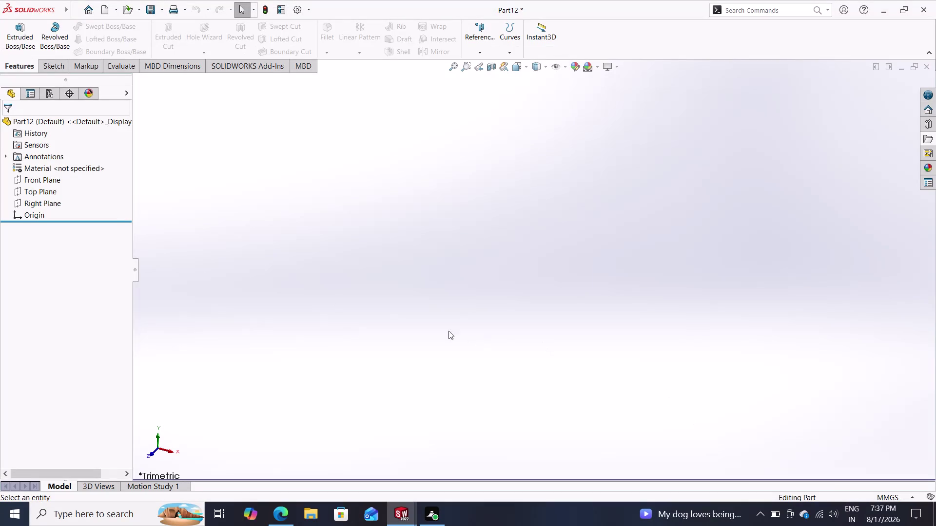
Start a sketch on the Top Plane and draw a circle centred on the origin.
click(41, 188)
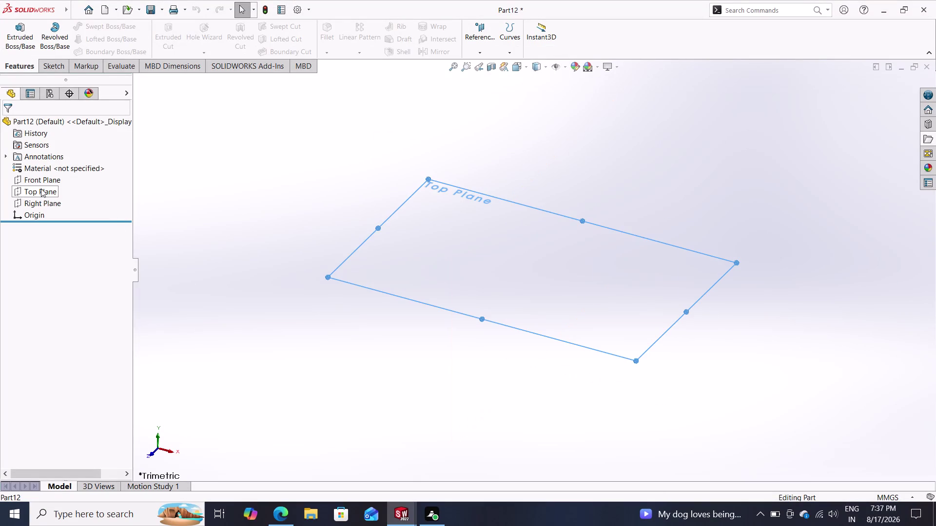
click(51, 177)
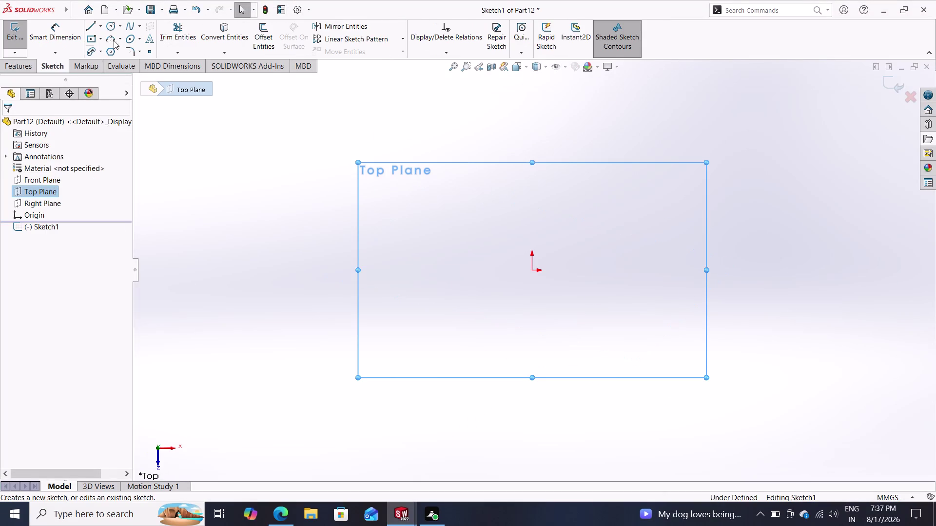
click(113, 27)
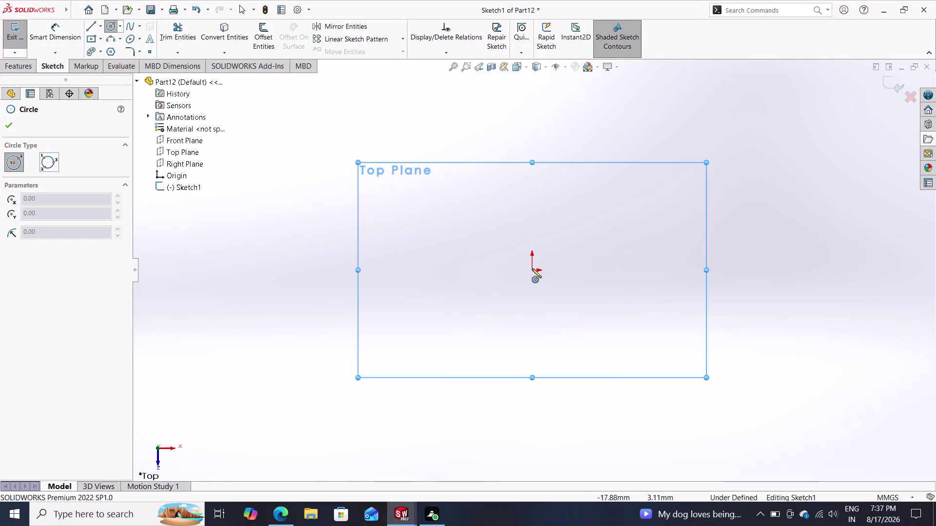
click(533, 269)
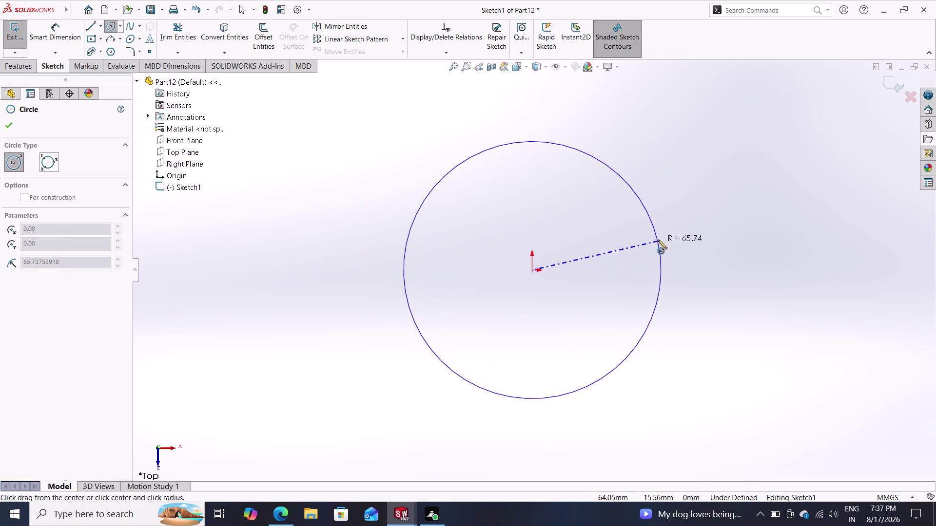
click(657, 240)
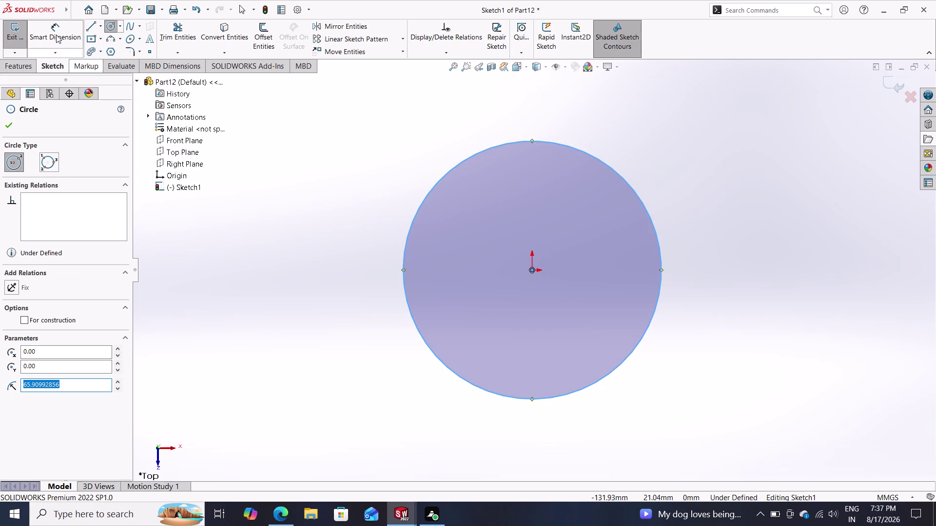
Dimension the circle to a 25 mm diameter and exit the sketch.
click(51, 28)
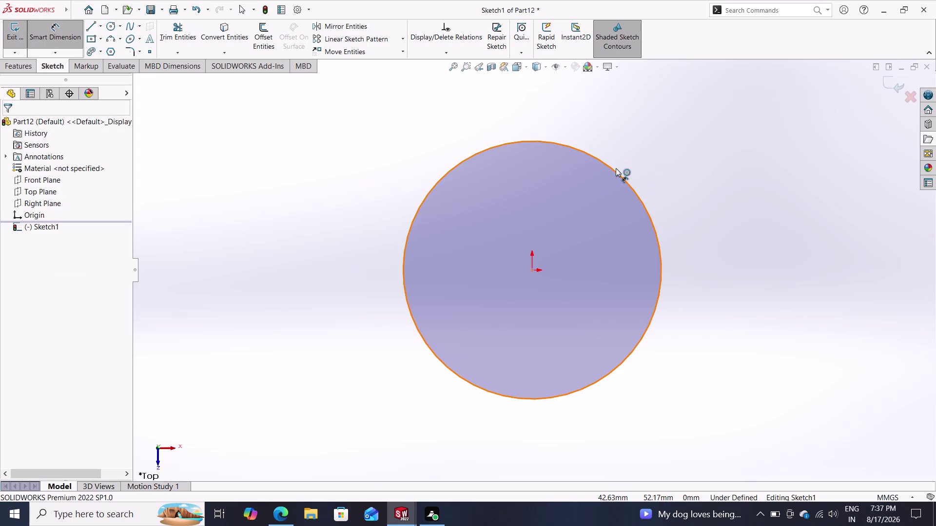
click(615, 171)
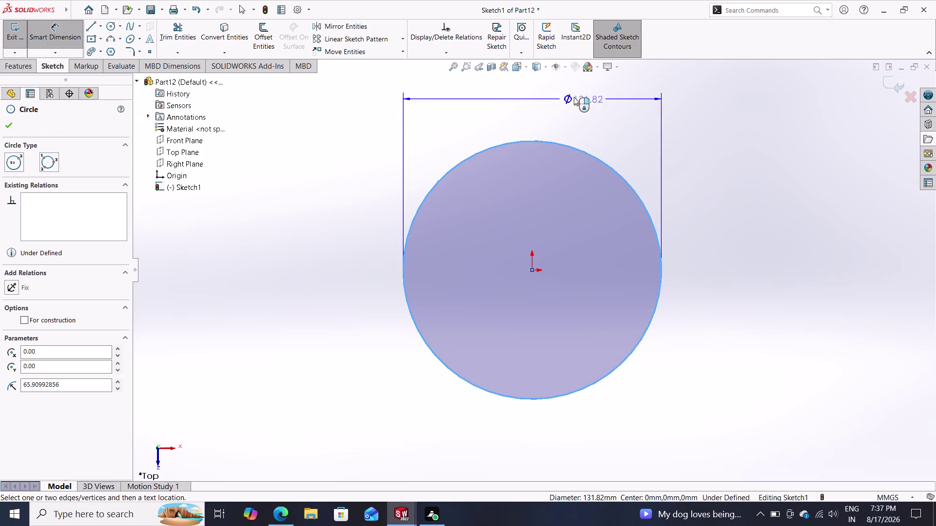
click(540, 96)
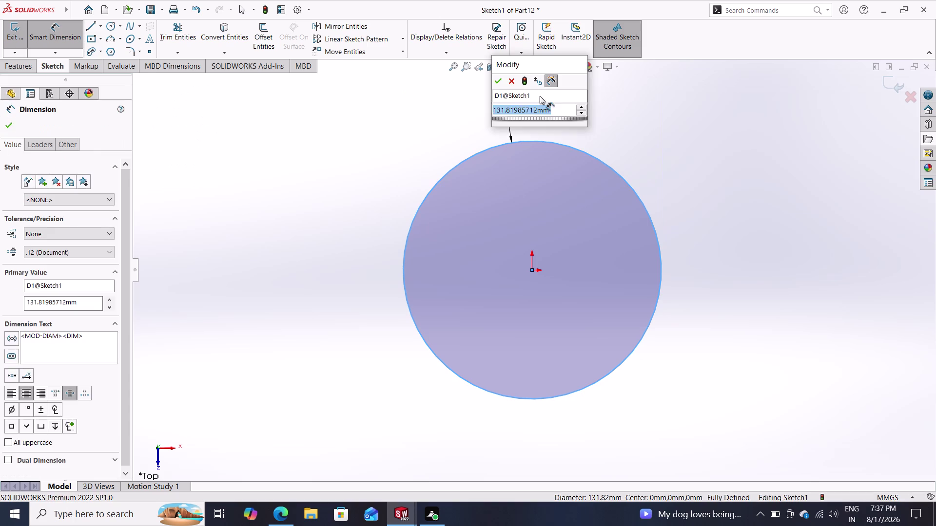
text(25)
key(Return)
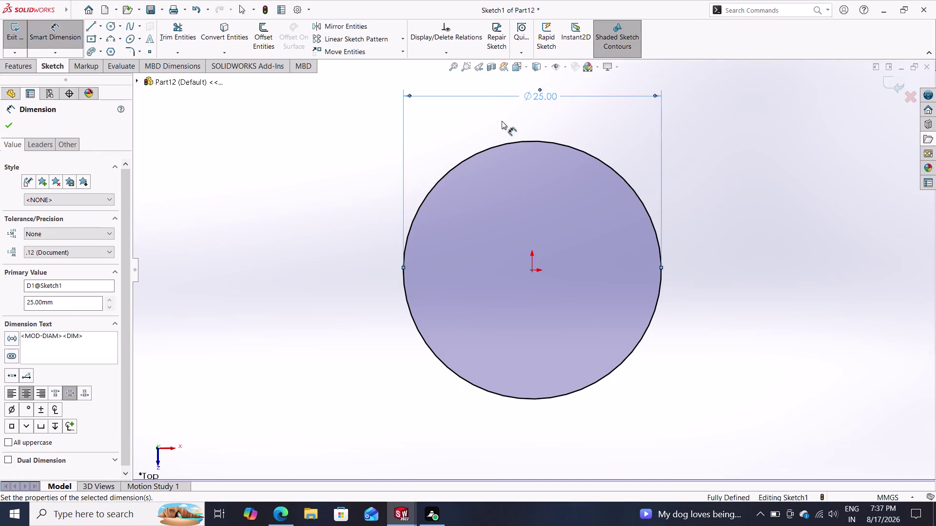
click(3, 127)
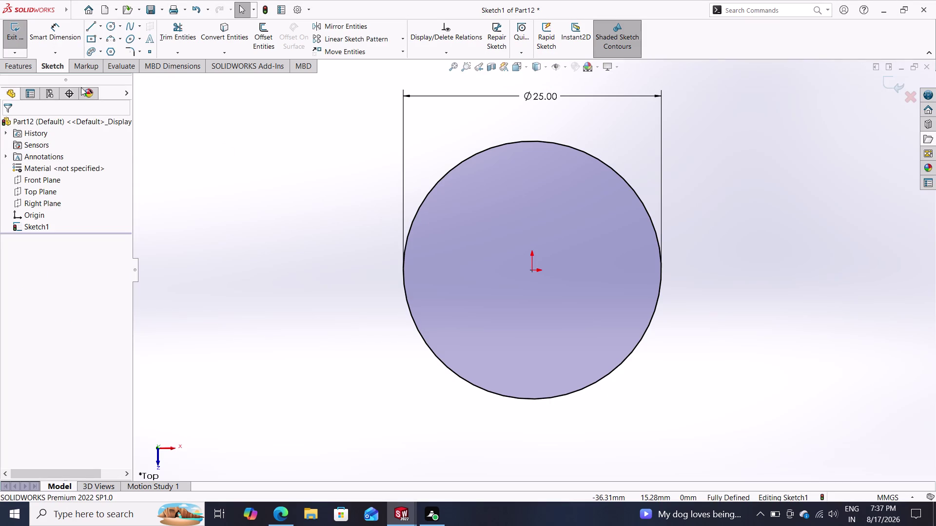
click(15, 63)
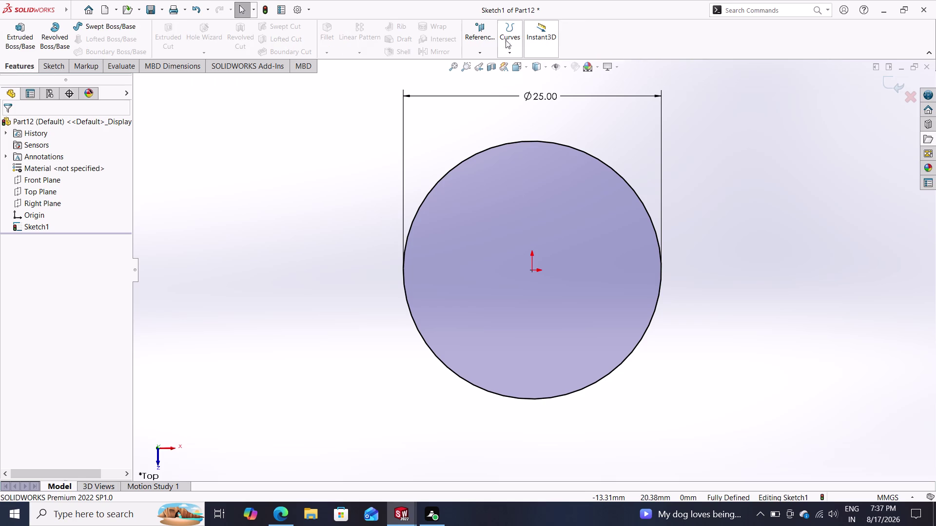
Find Reference Geometry and start a new reference plane.
click(484, 54)
click(481, 54)
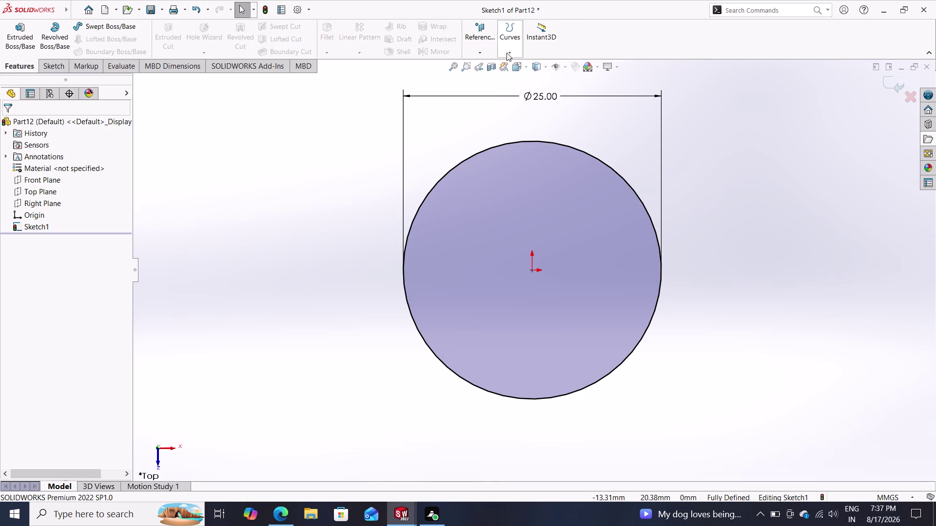
click(505, 53)
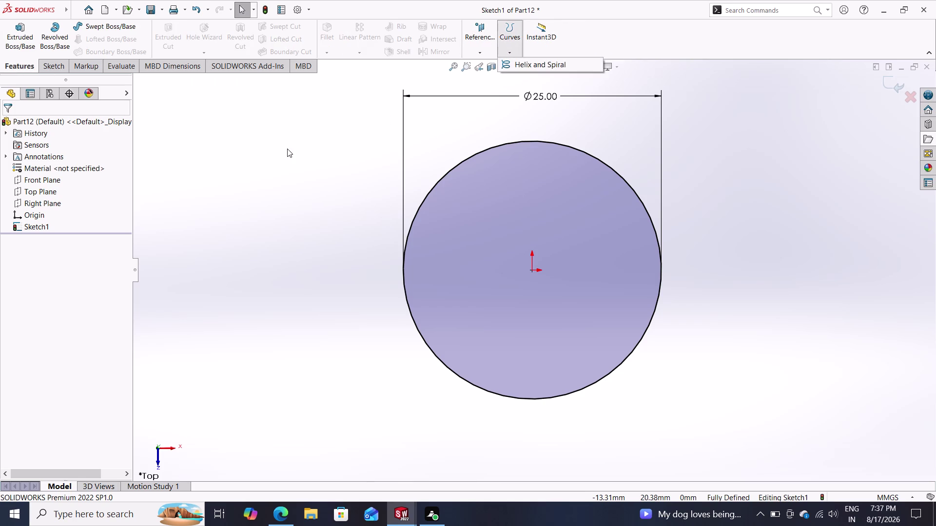
click(481, 49)
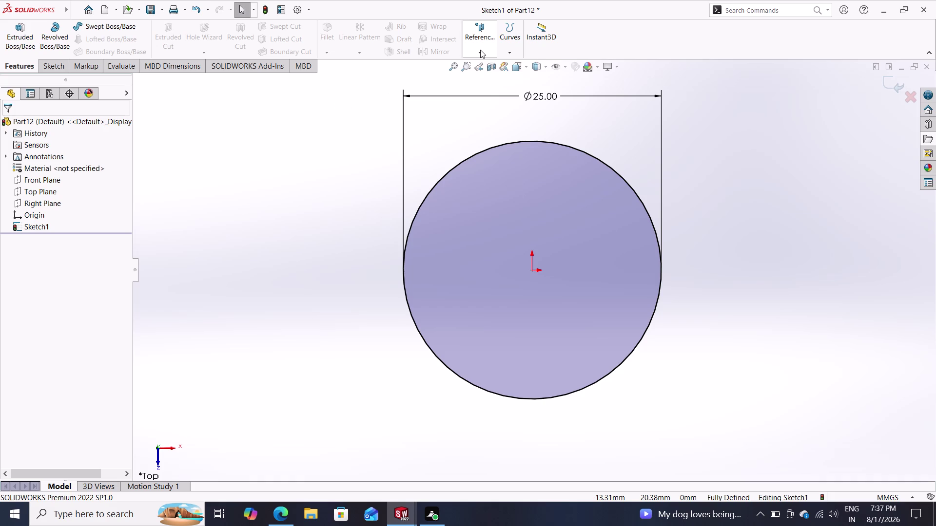
click(480, 50)
click(480, 50)
click(883, 86)
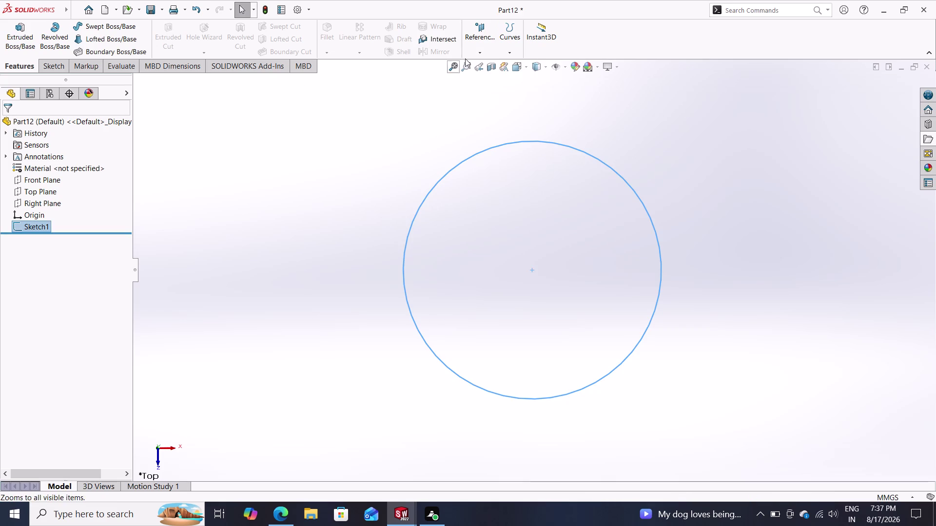
click(476, 55)
click(478, 63)
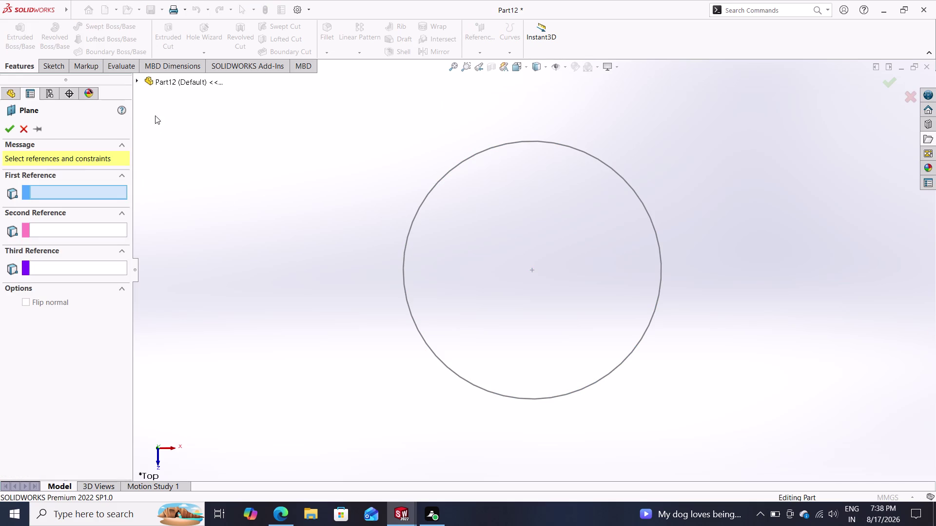
Base Plane1 on the Top Plane with a 25 mm offset and accept it.
click(135, 82)
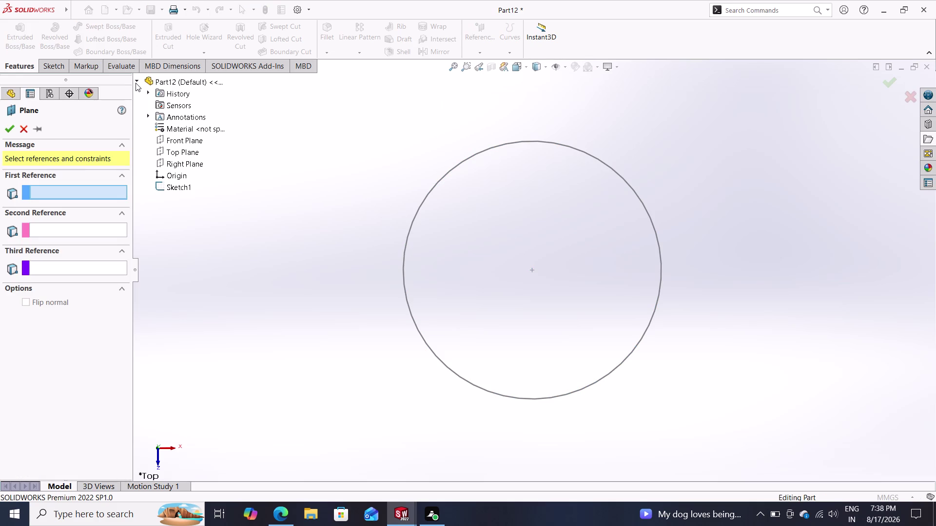
click(174, 156)
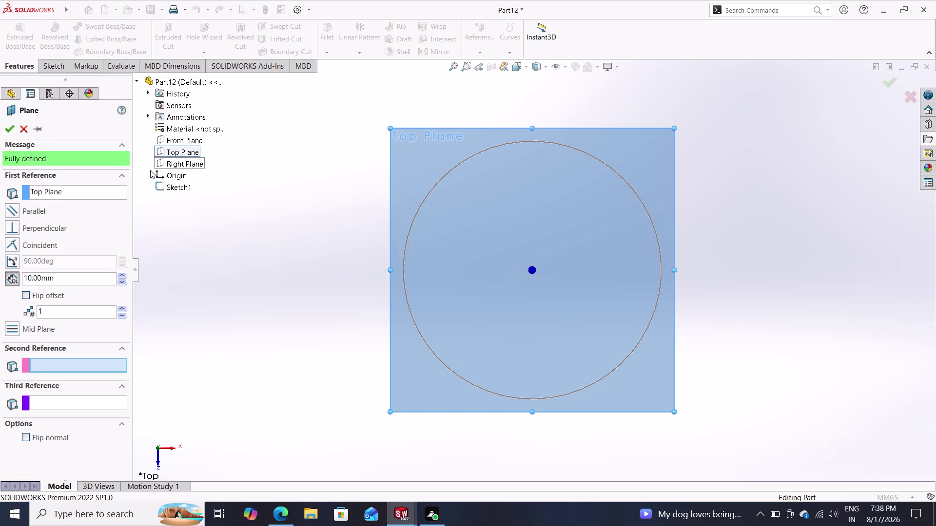
drag(70, 276, 7, 276)
text(25)
key(Return)
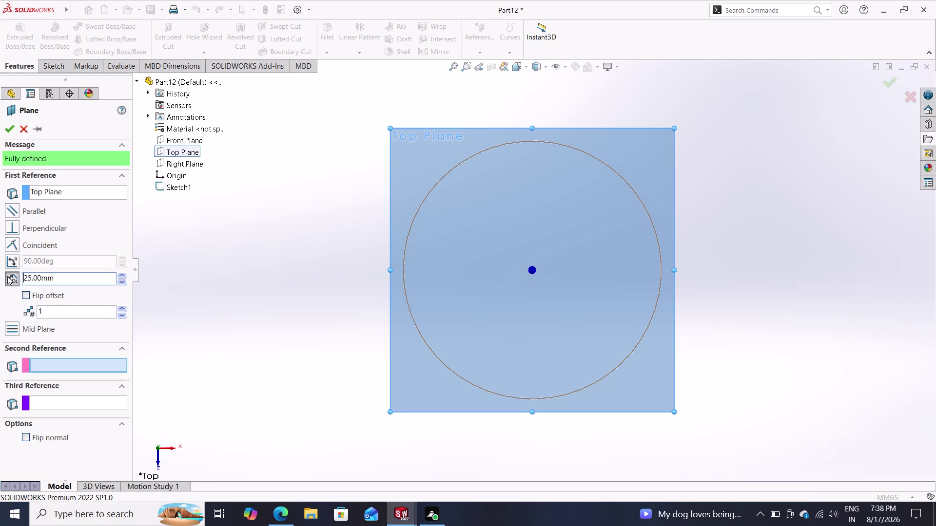
click(10, 131)
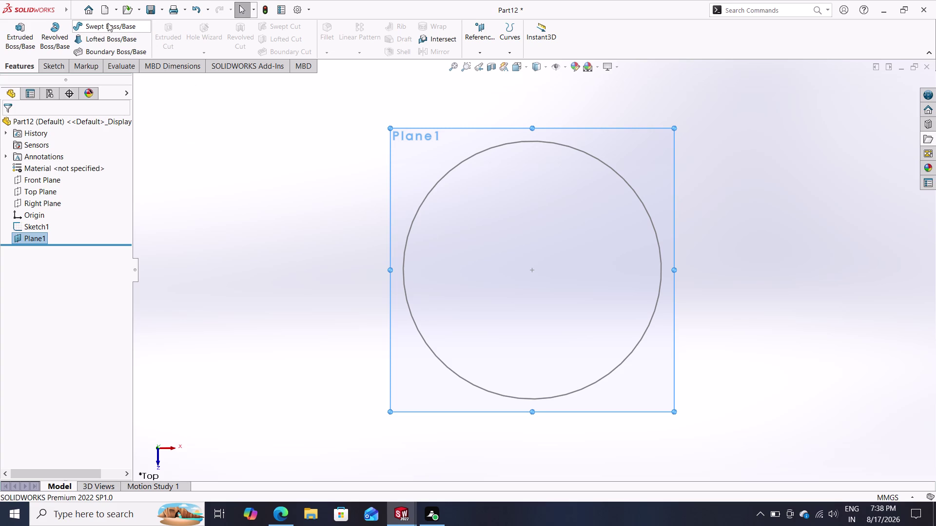
click(44, 61)
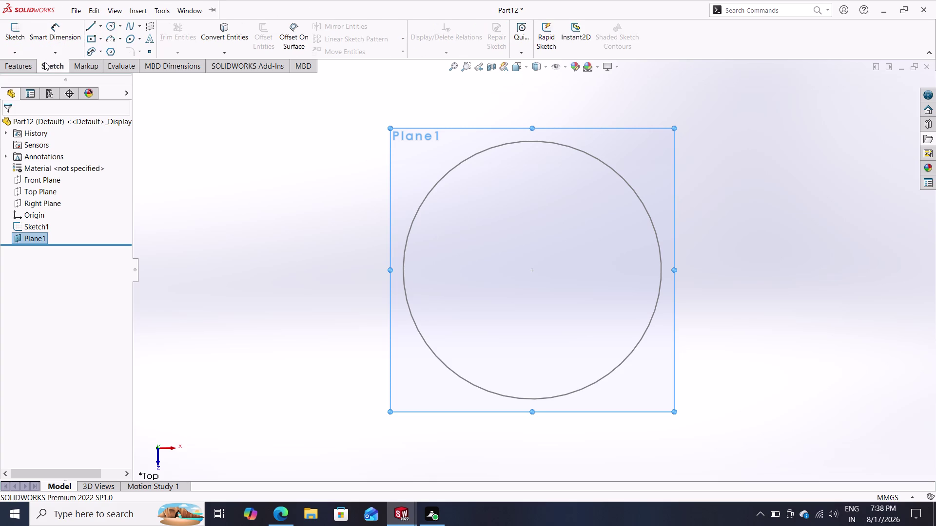
Sketch a 21 mm diameter circle centred on the origin on Plane1.
click(106, 26)
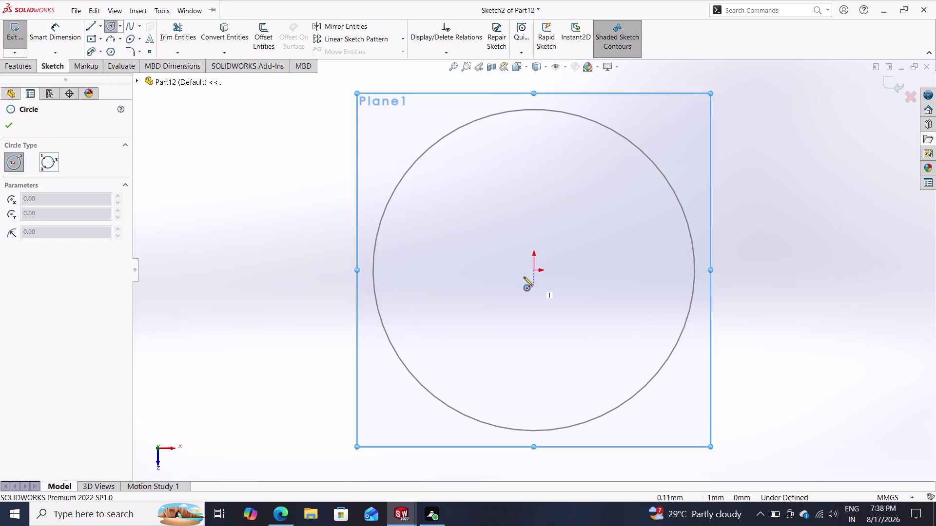
click(535, 271)
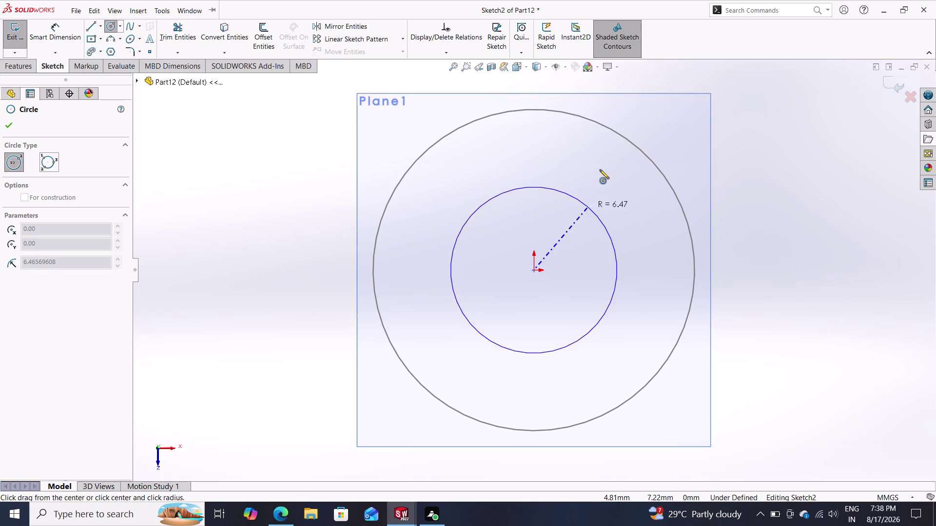
click(599, 153)
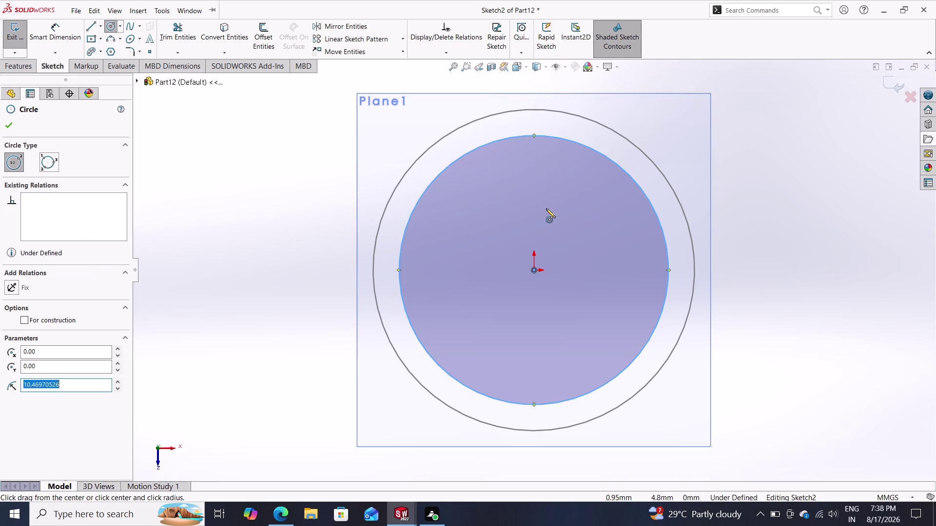
click(60, 23)
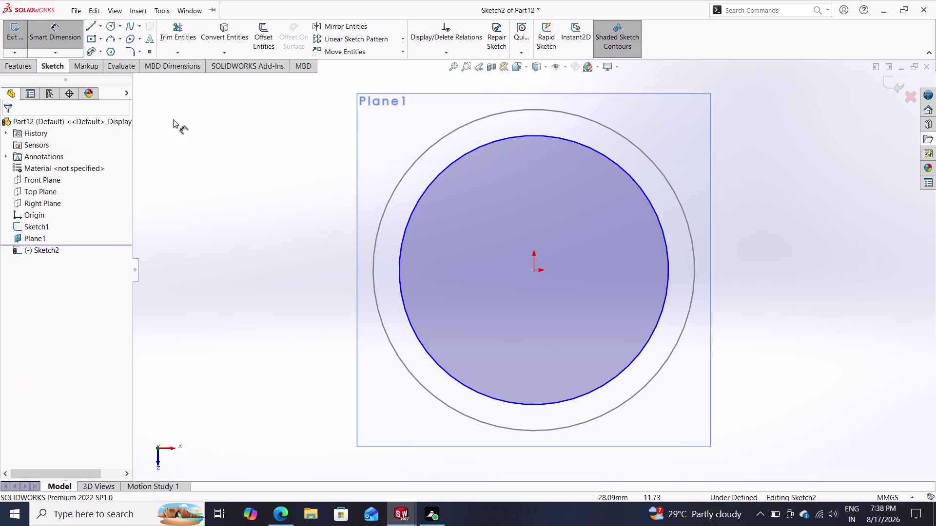
click(637, 181)
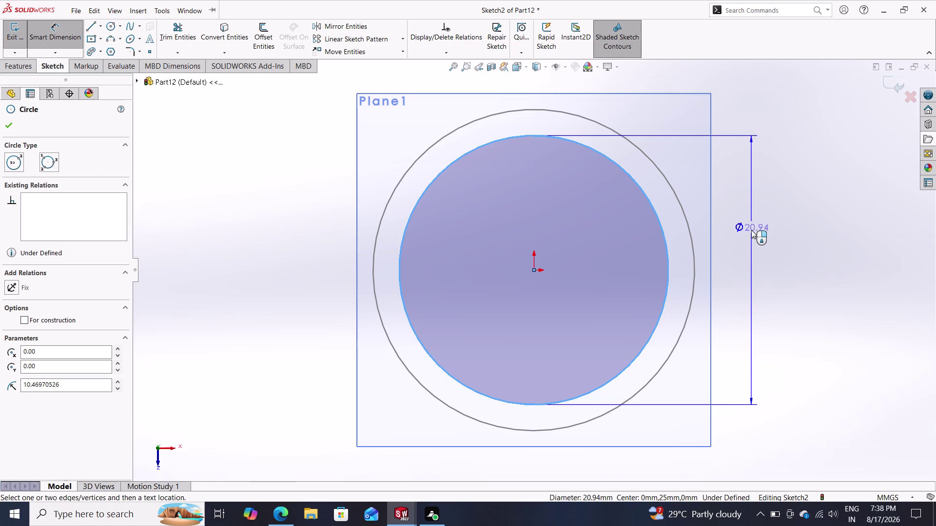
click(751, 230)
text(21)
key(Return)
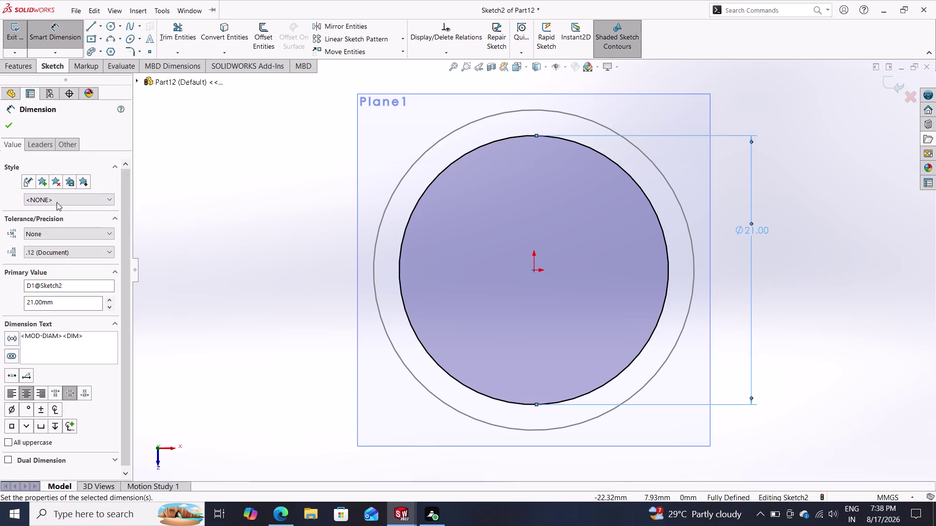
click(9, 126)
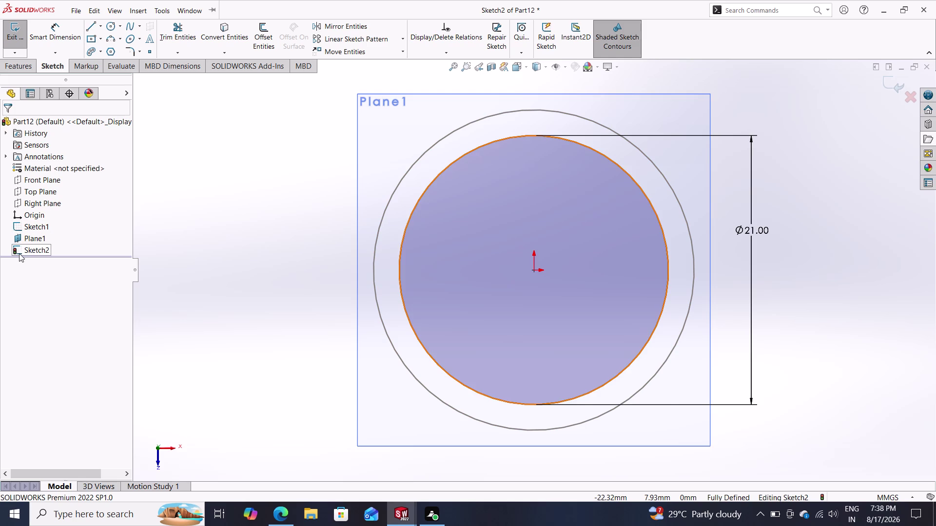
Hide Plane1 and exit Sketch2.
click(30, 235)
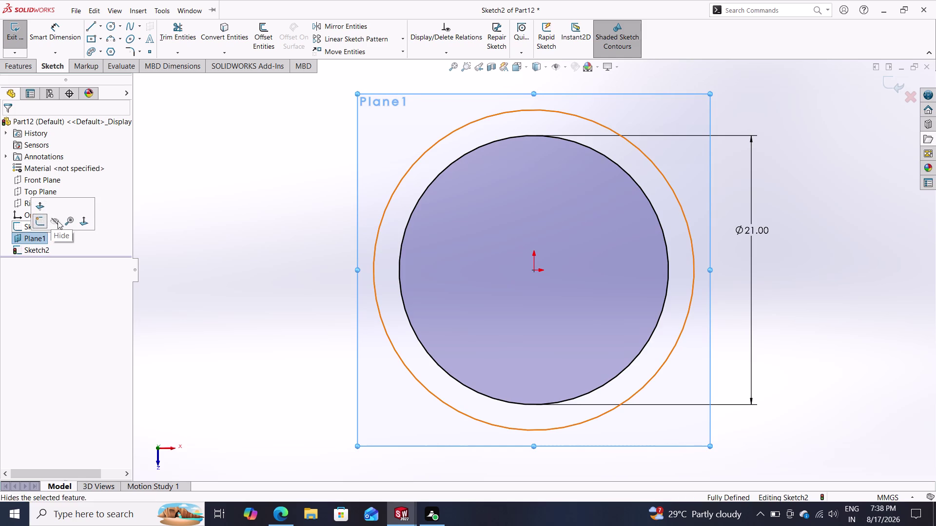
right_click(19, 237)
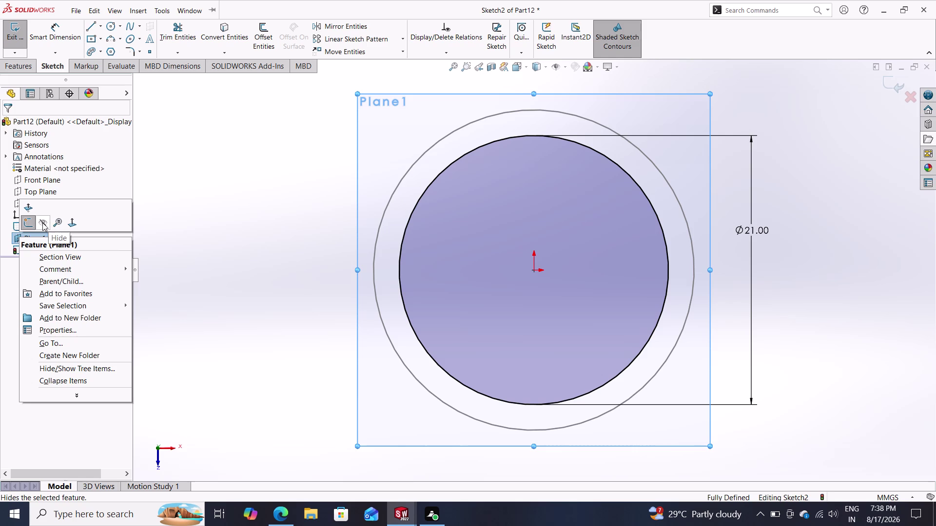
click(43, 223)
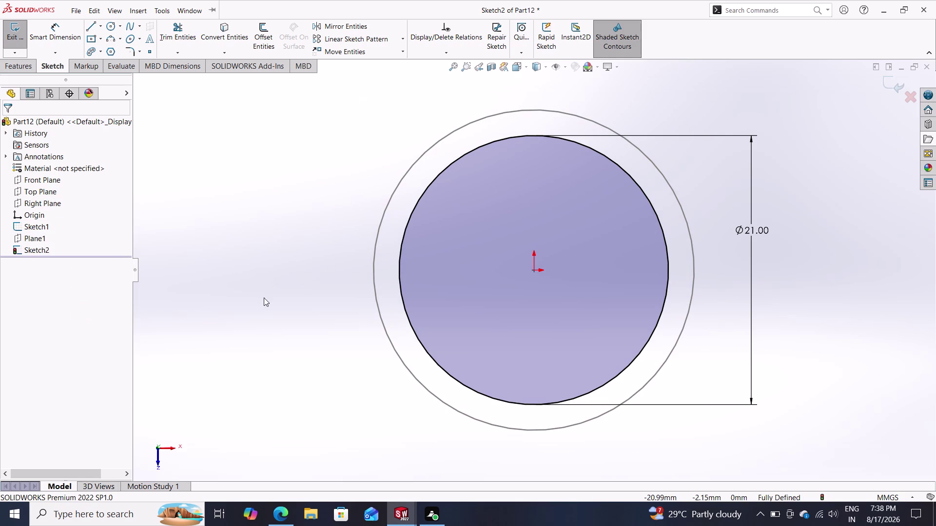
click(28, 66)
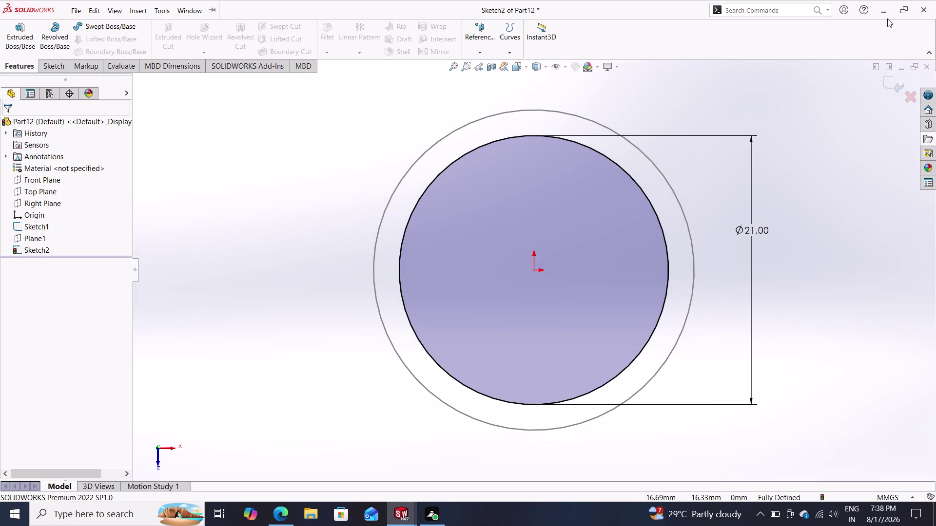
double_click(896, 80)
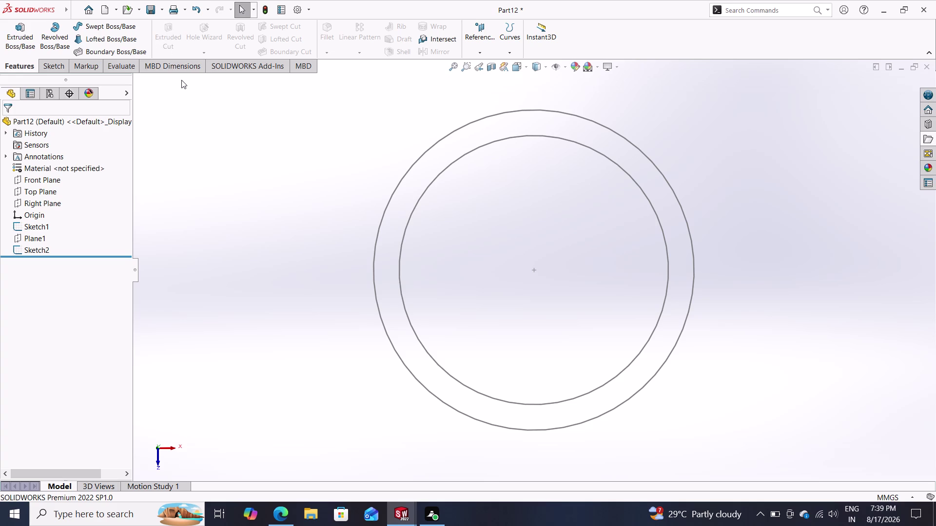
click(102, 40)
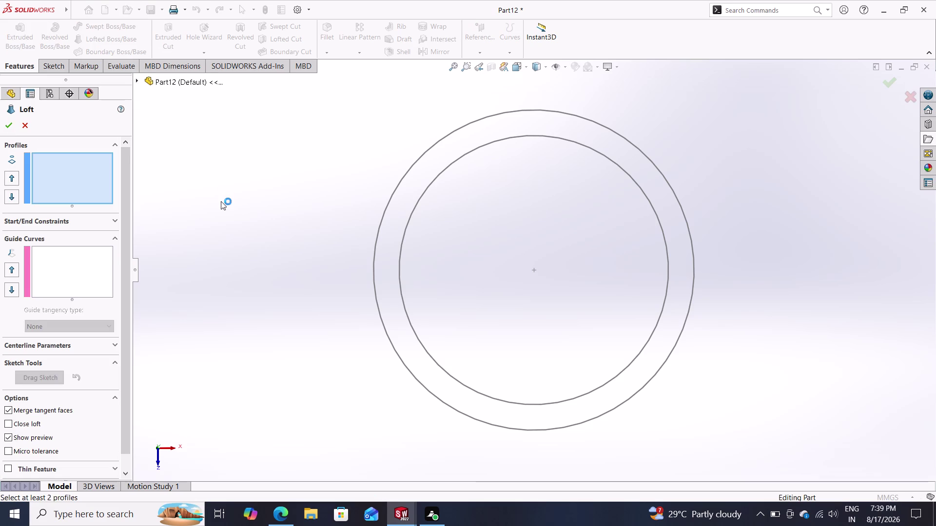
Orbit the view; set Sketch1 as loft profile and Sketch2 as guide curve.
middle_drag(333, 352, 331, 328)
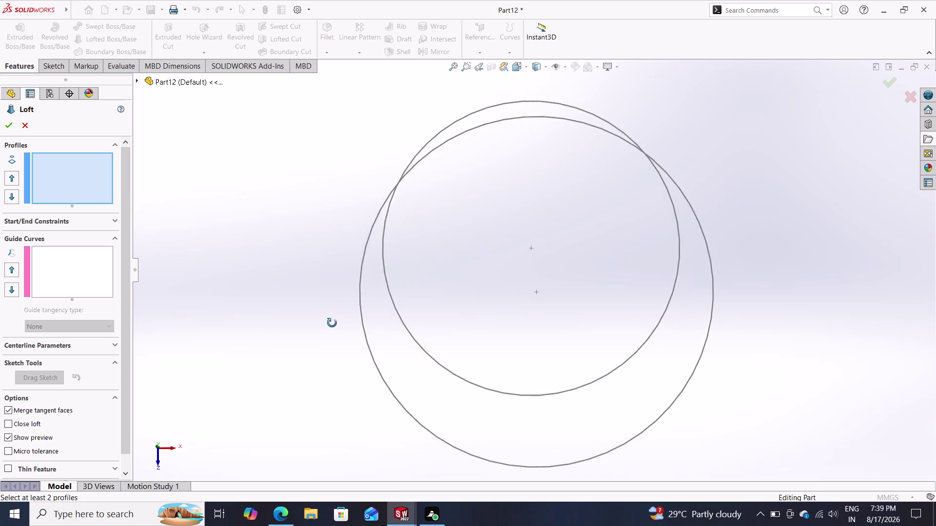
middle_drag(332, 328, 328, 266)
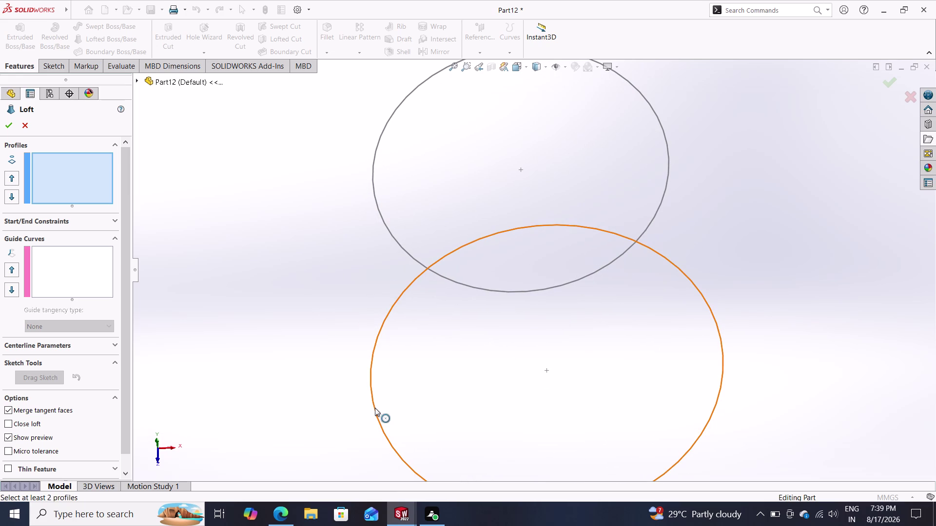
click(374, 408)
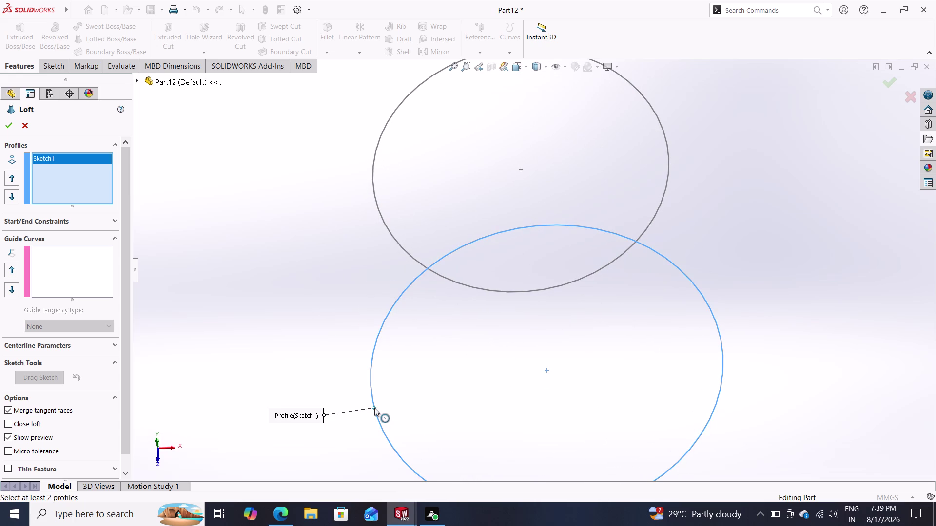
click(89, 267)
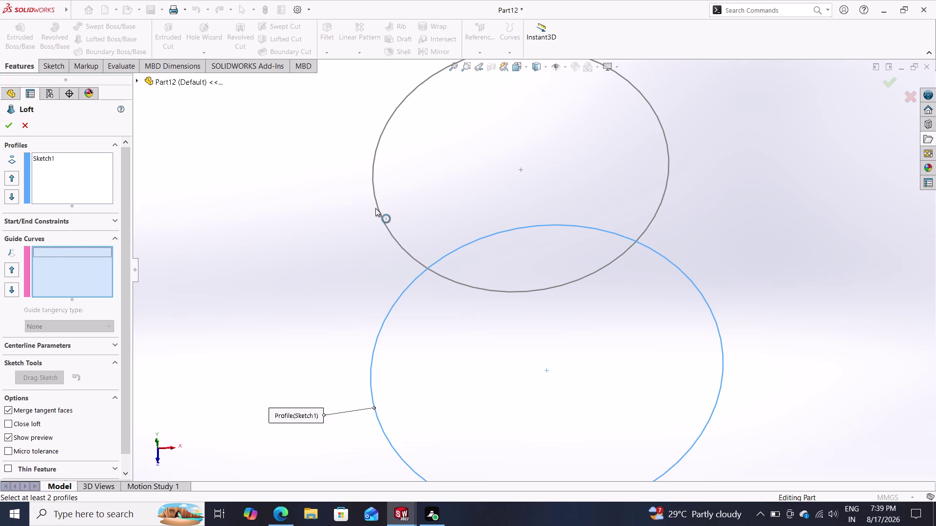
click(376, 208)
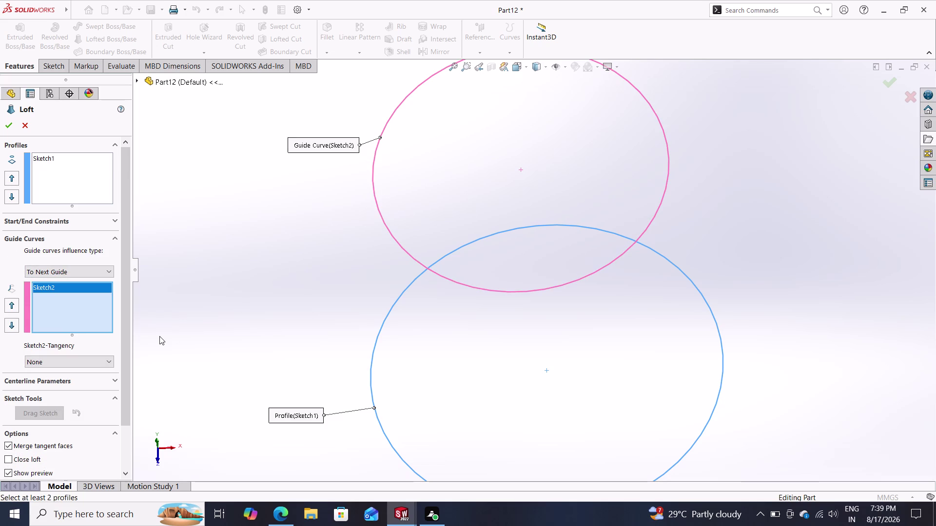
Try to apply the loft, then cancel it after the invalid guide-curve error.
scroll(down, 3)
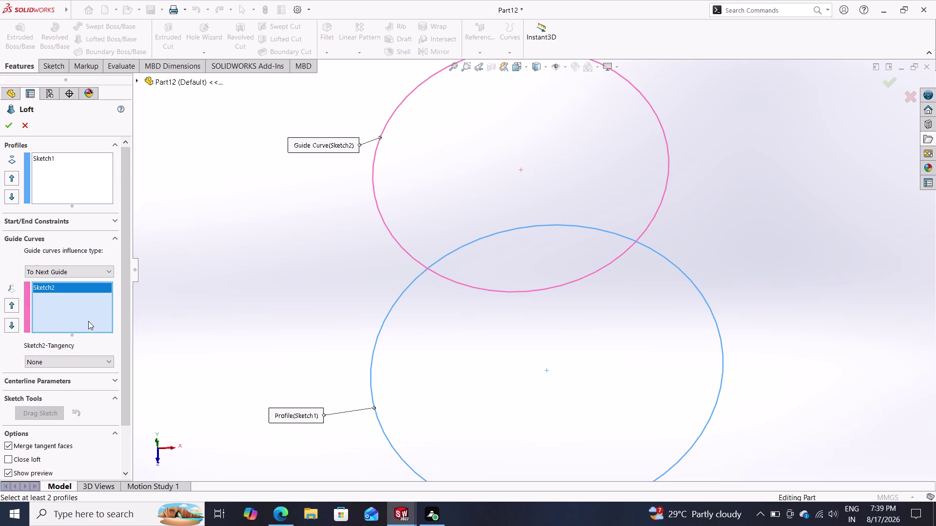
scroll(up, 3)
click(9, 122)
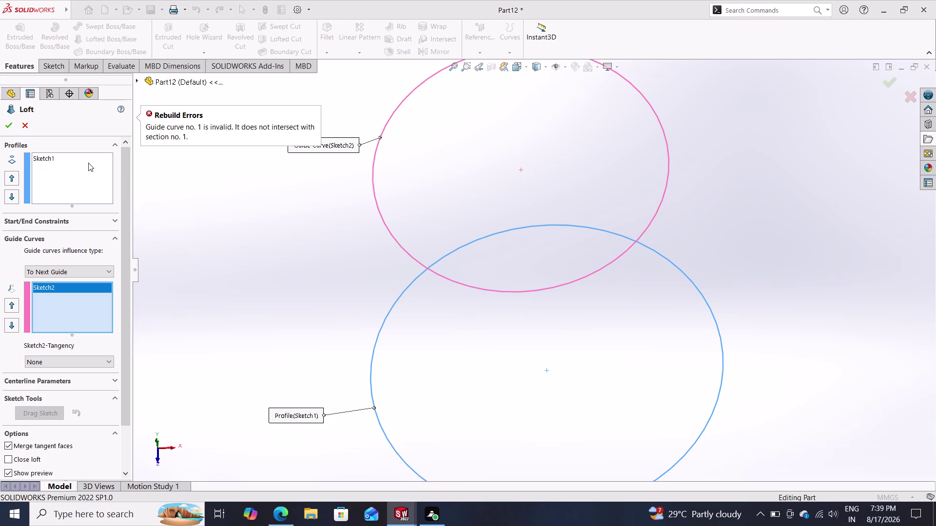
click(25, 129)
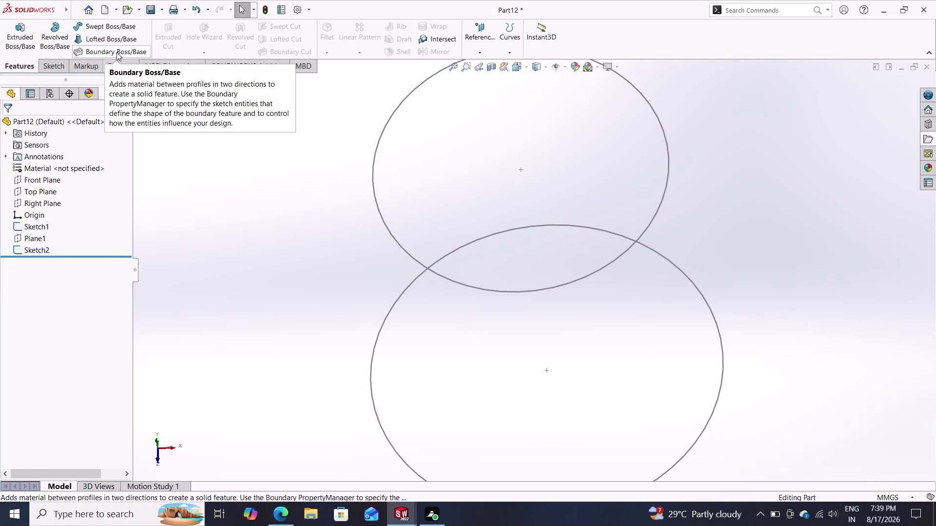
Sweep Sketch1 along Sketch2, then cancel the sweep after its rebuild error.
click(113, 28)
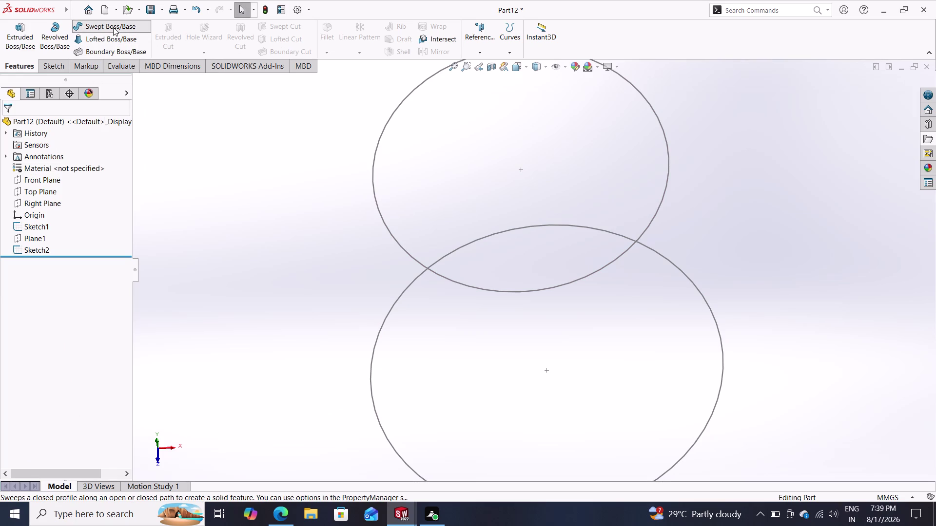
click(113, 28)
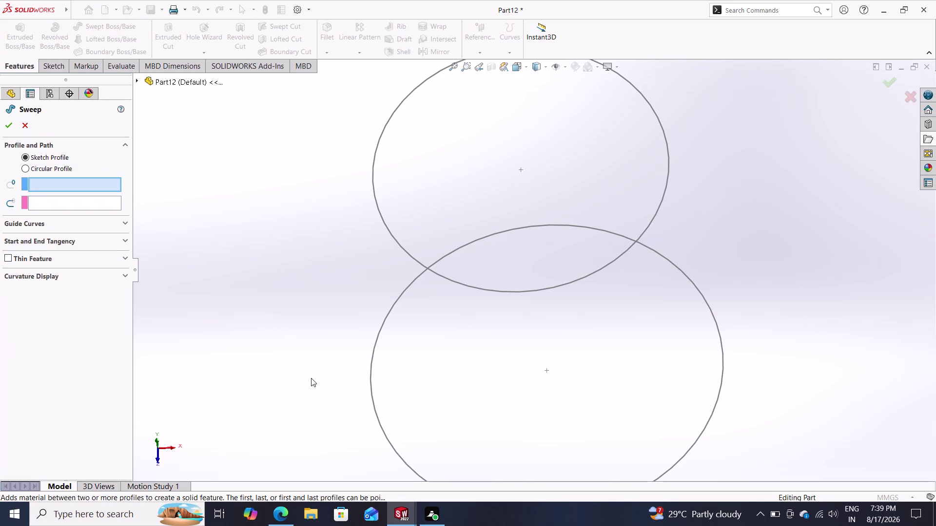
click(370, 401)
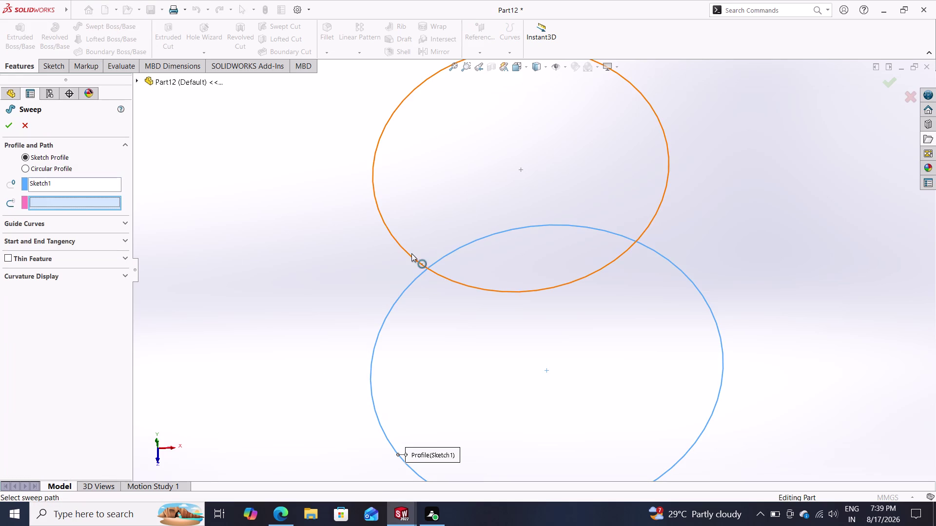
click(411, 253)
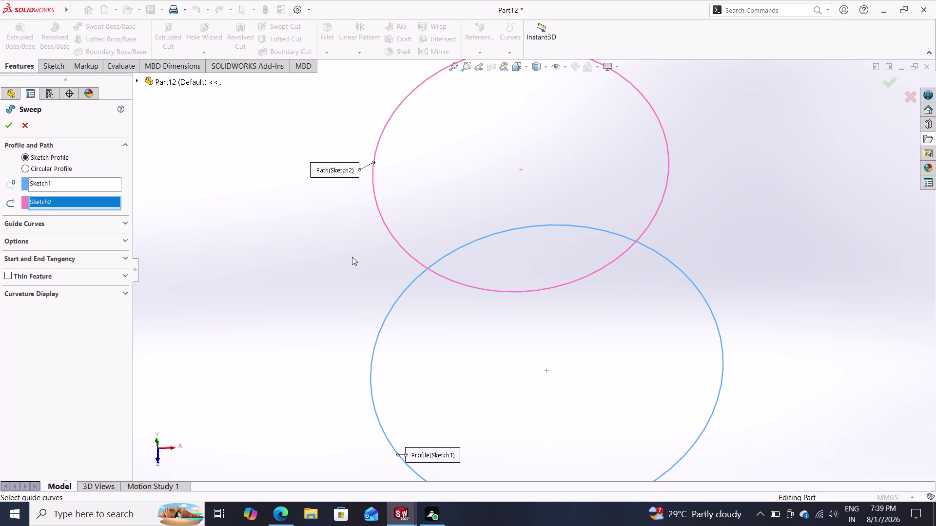
click(6, 123)
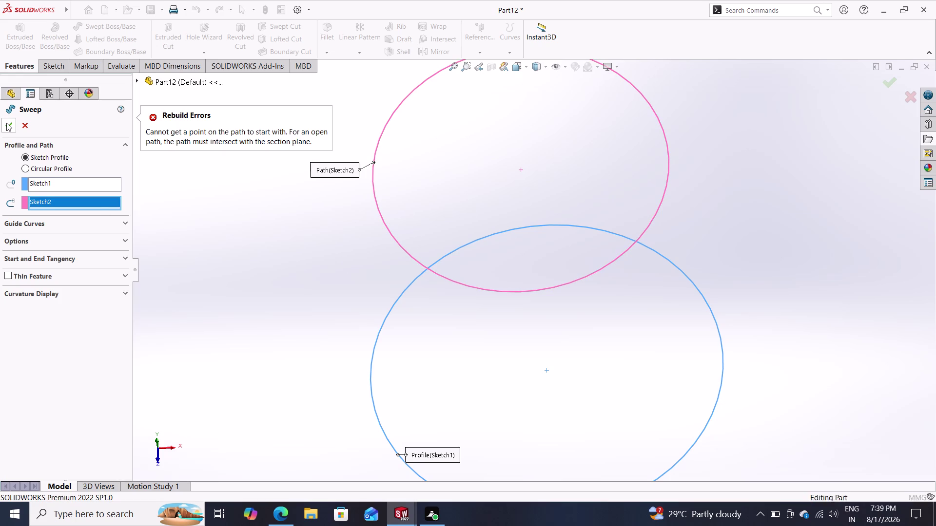
click(30, 125)
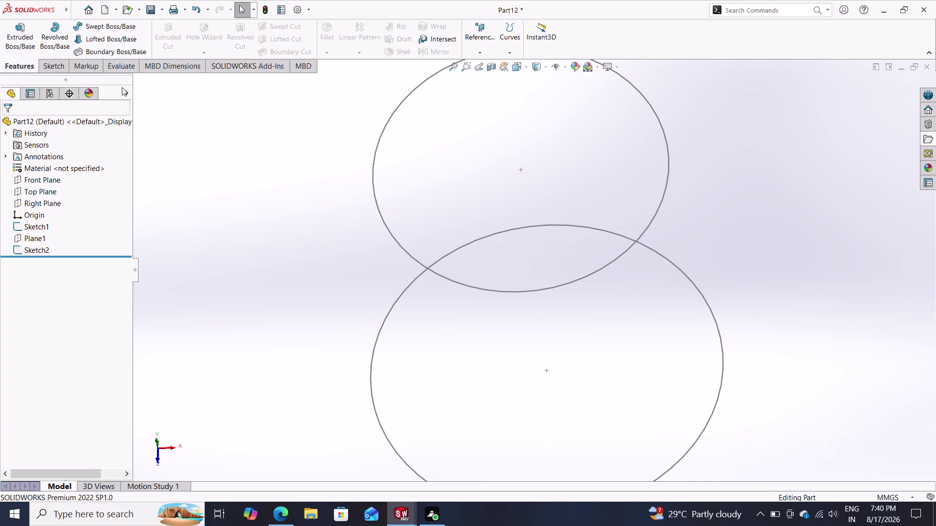
click(105, 34)
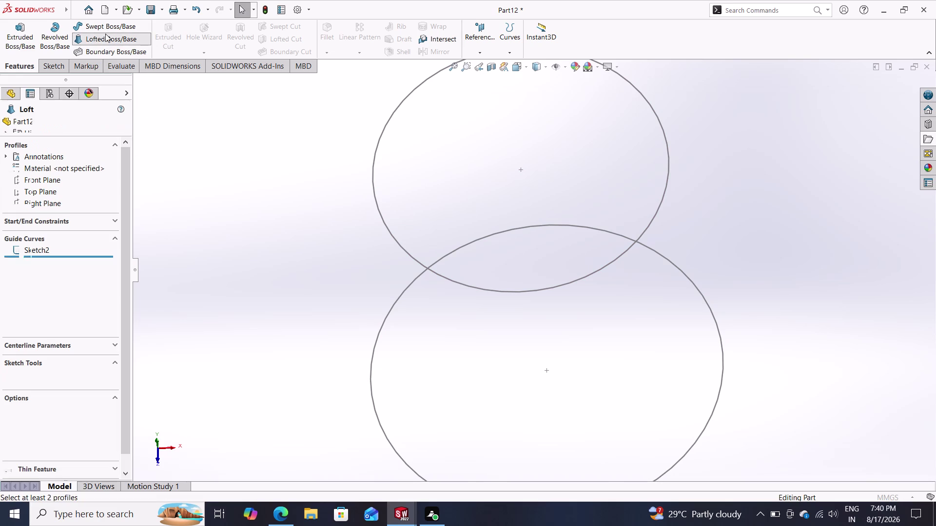
click(105, 34)
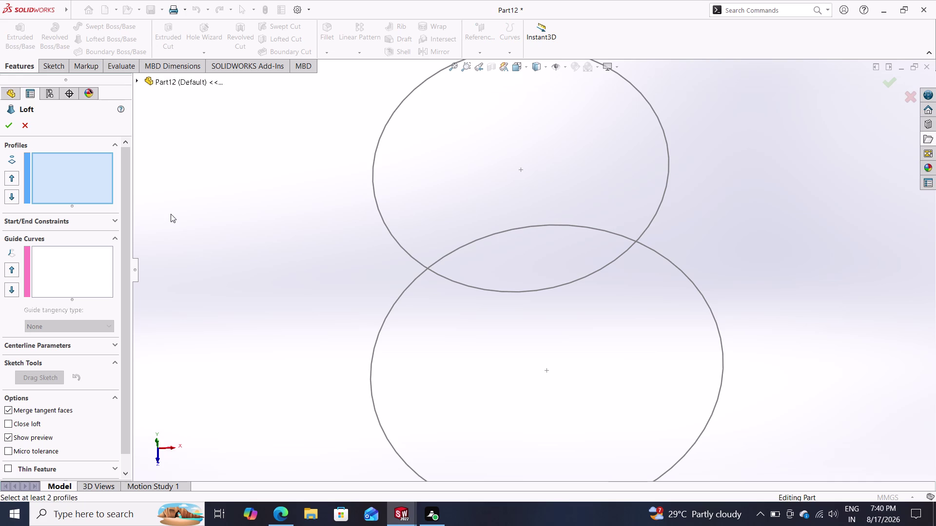
click(375, 420)
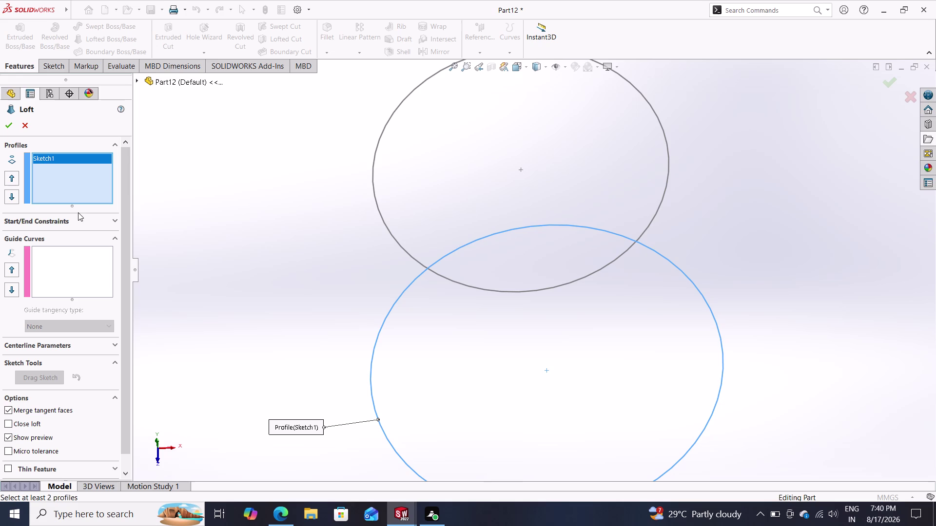
click(24, 128)
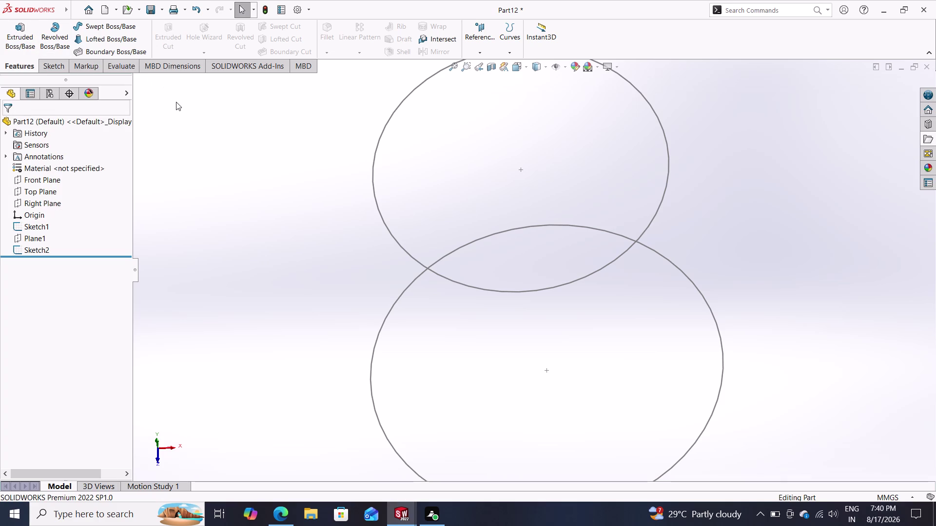
click(101, 39)
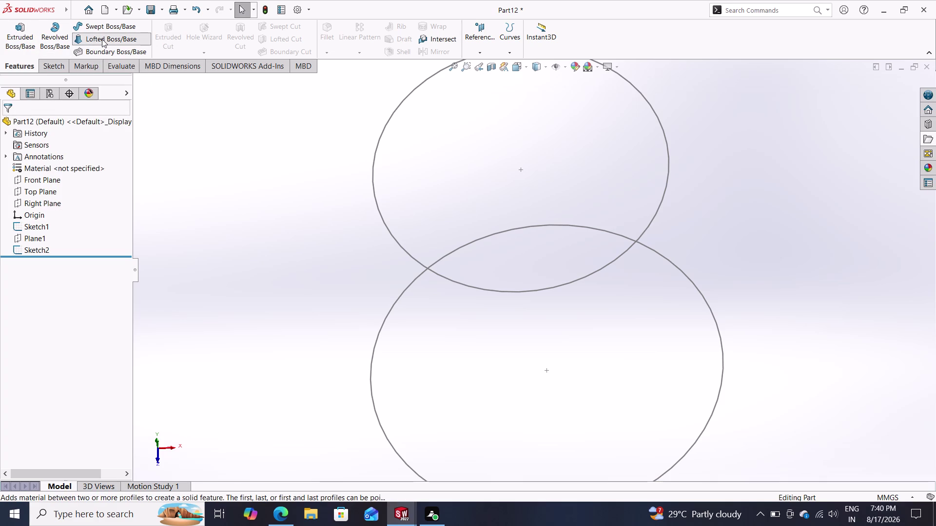
Loft between the upper and lower circles to create the tapered solid Loft2.
click(102, 39)
click(102, 39)
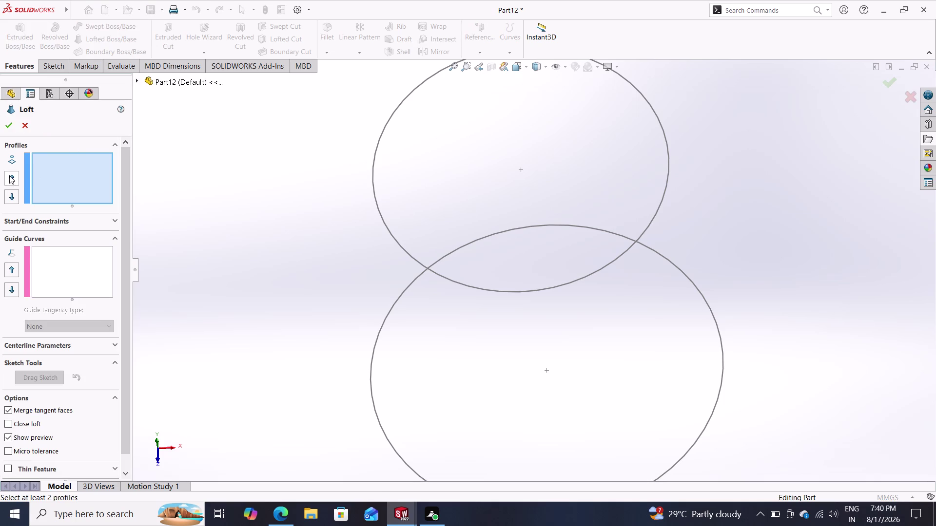
click(384, 221)
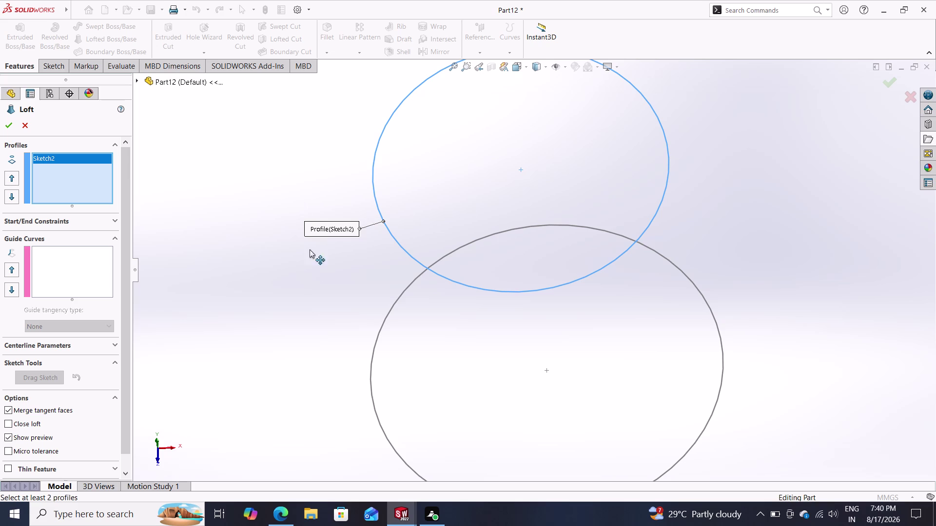
click(372, 350)
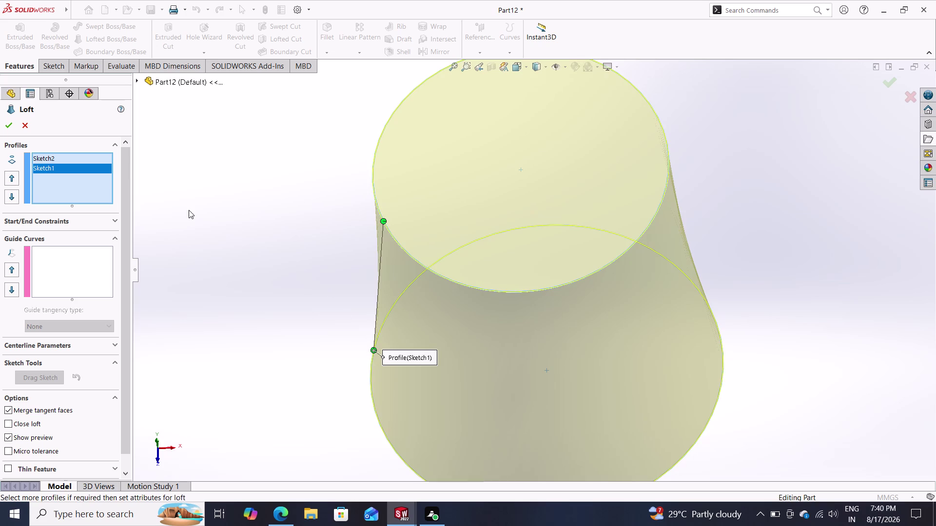
click(9, 128)
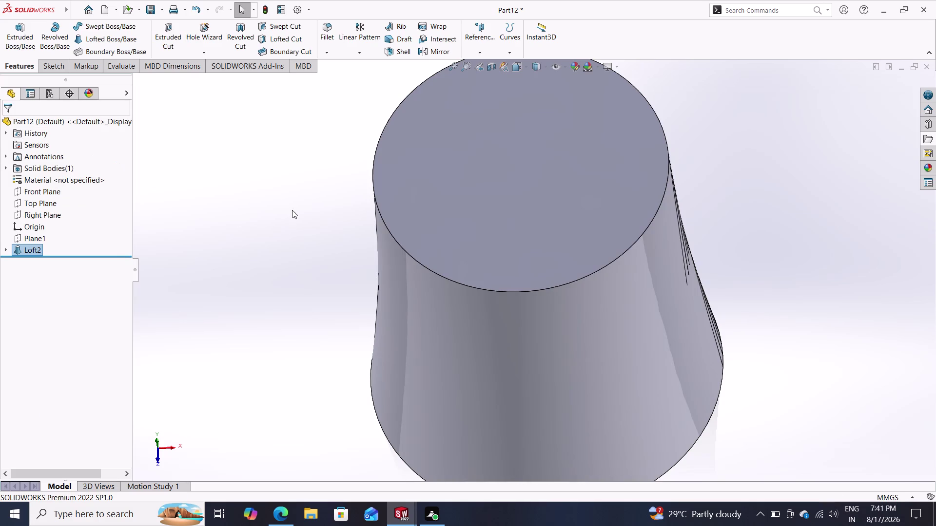
Orbit the loft upright and select its flat top face for sketching.
scroll(down, 3)
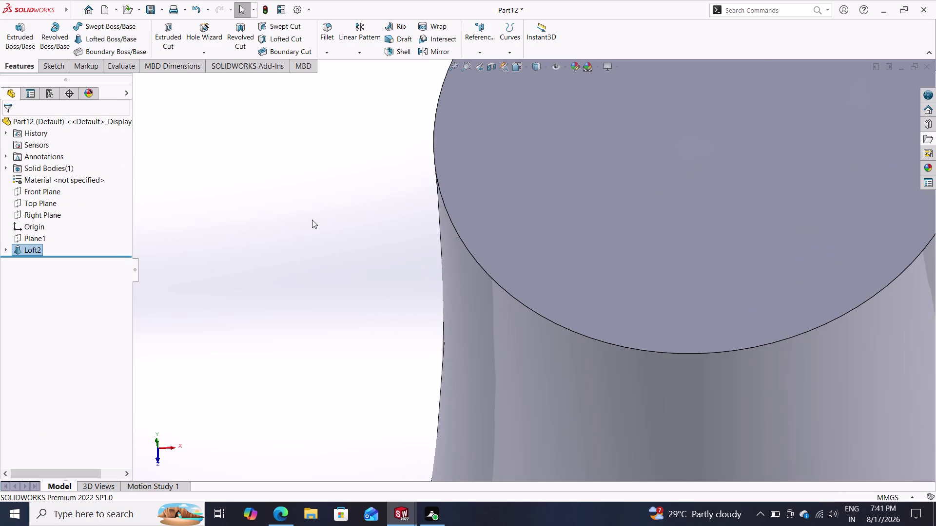
scroll(up, 3)
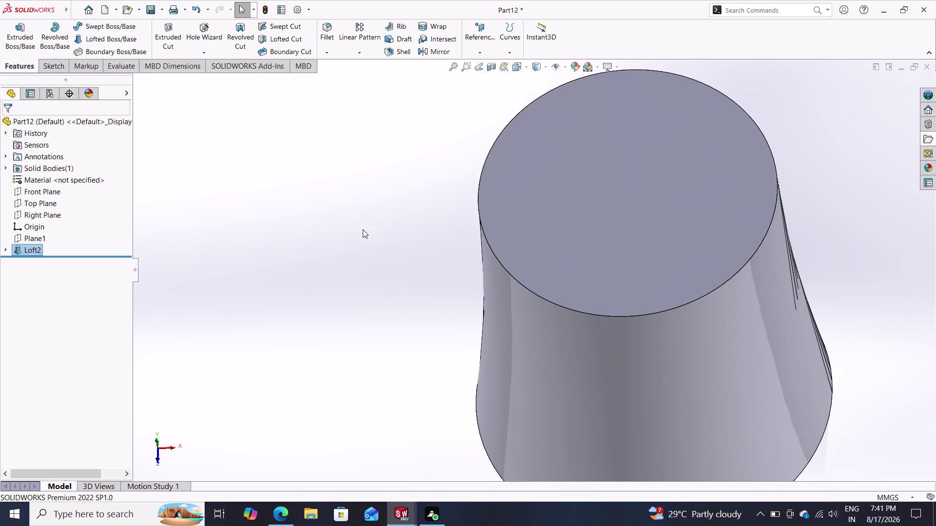
middle_drag(321, 185, 351, 187)
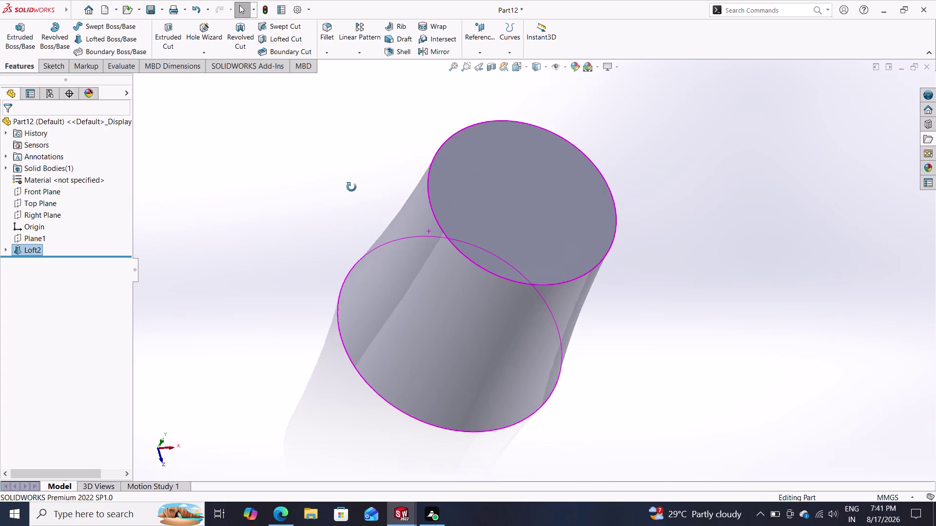
middle_drag(351, 187, 331, 187)
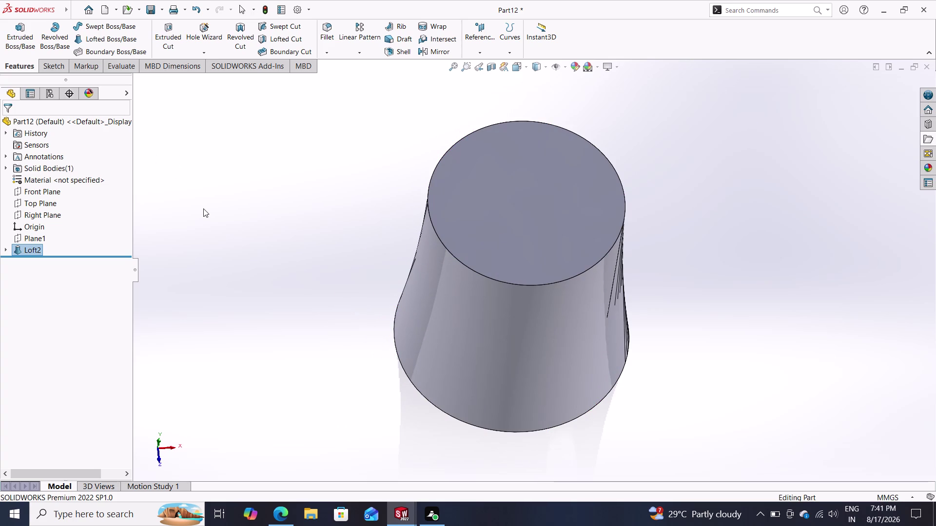
click(53, 68)
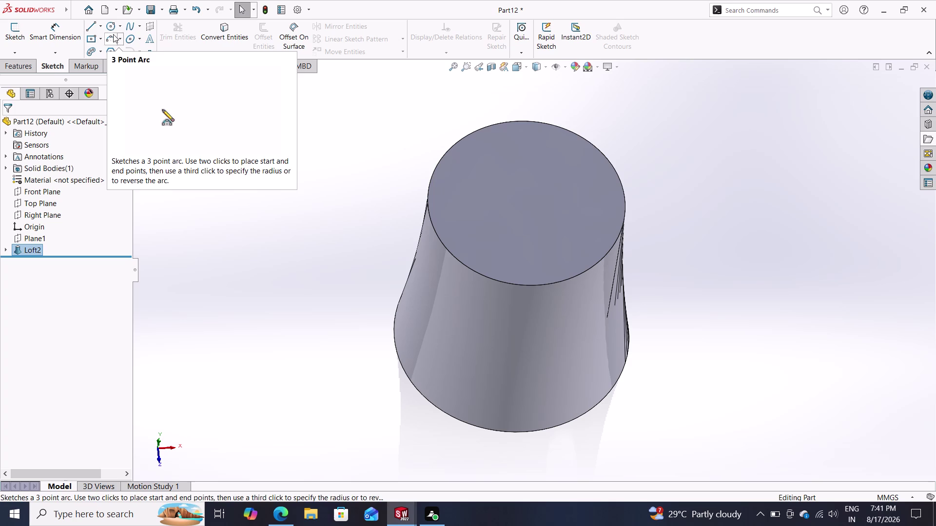
click(491, 175)
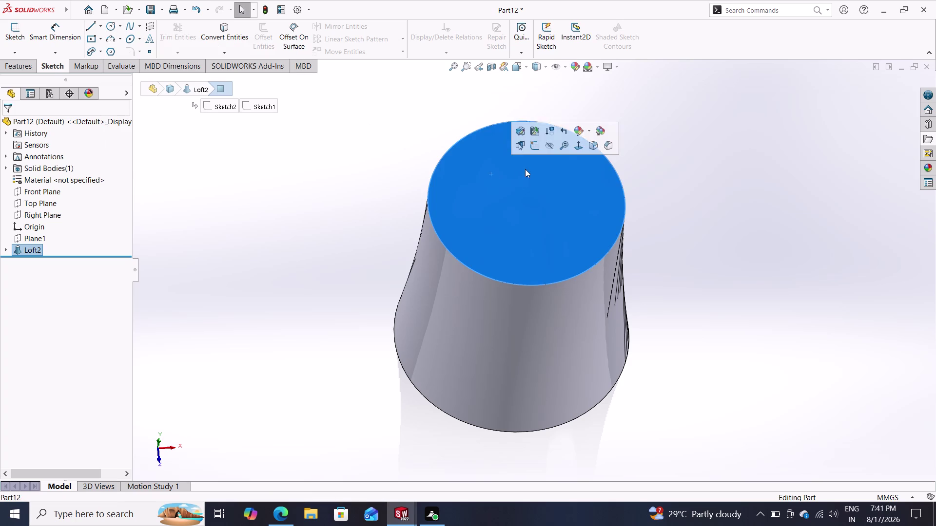
Start a sketch on the loft's top face and draw a circle at the origin.
click(538, 145)
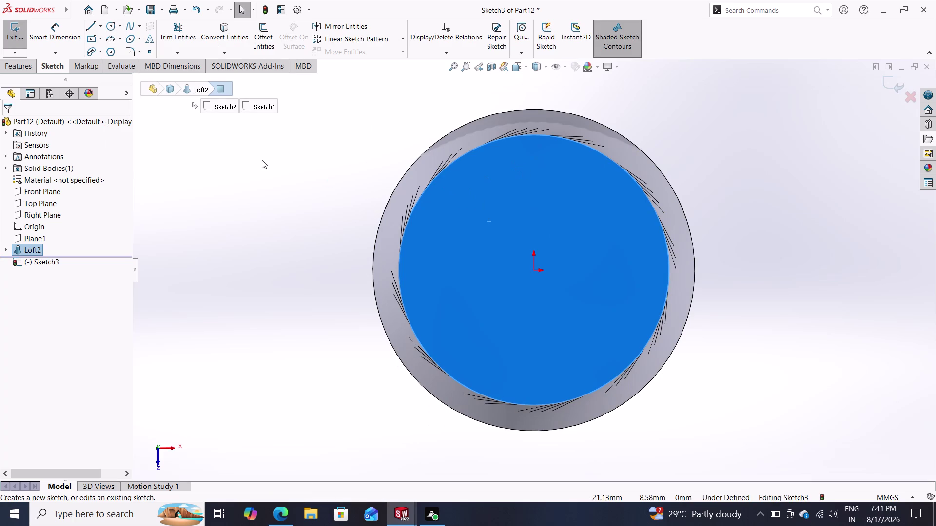
click(107, 26)
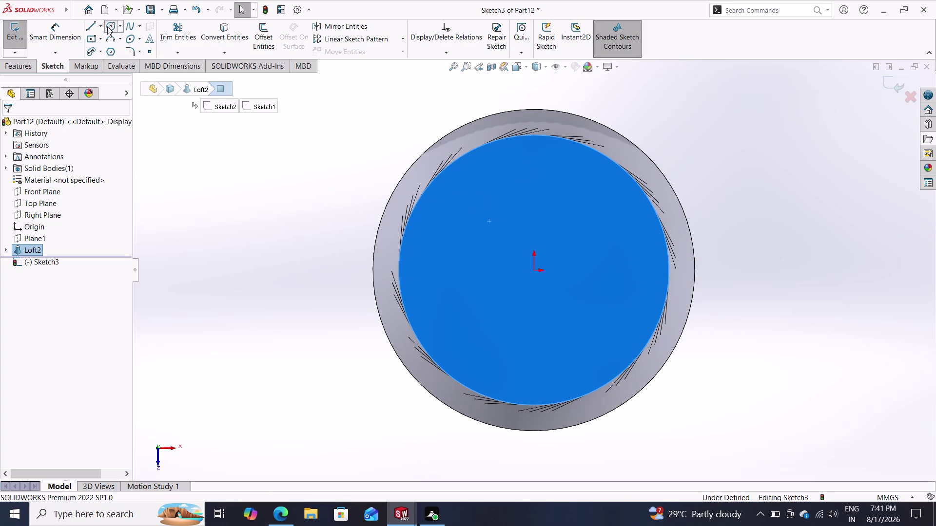
click(535, 272)
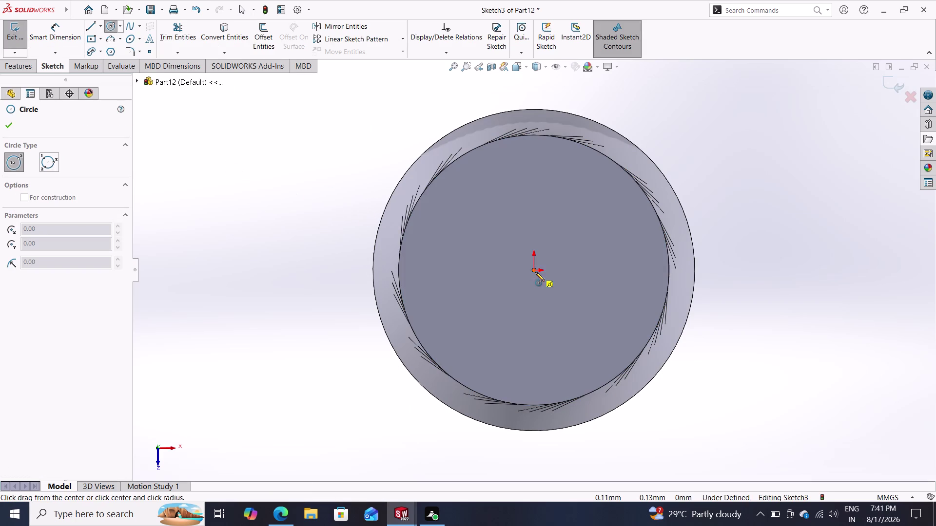
click(624, 283)
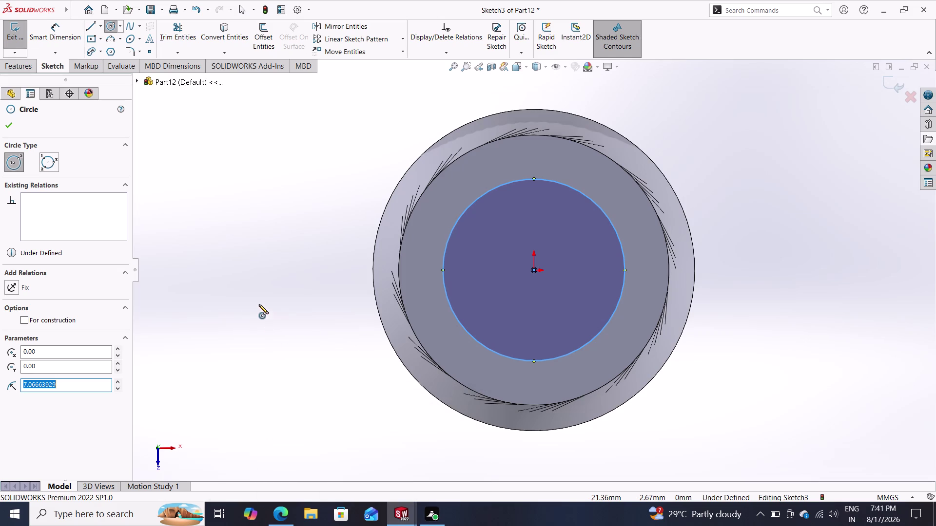
click(66, 27)
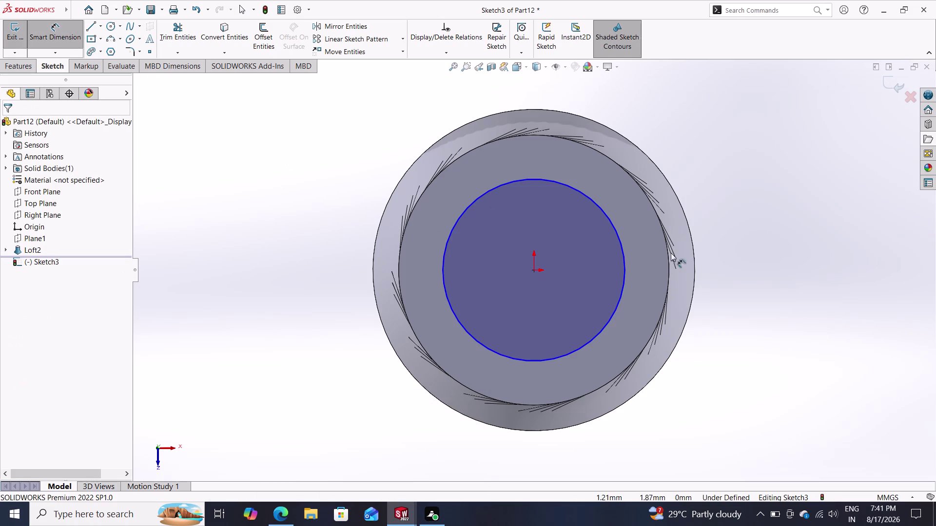
Dimension the circle to a 16 mm diameter and exit the sketch.
click(614, 229)
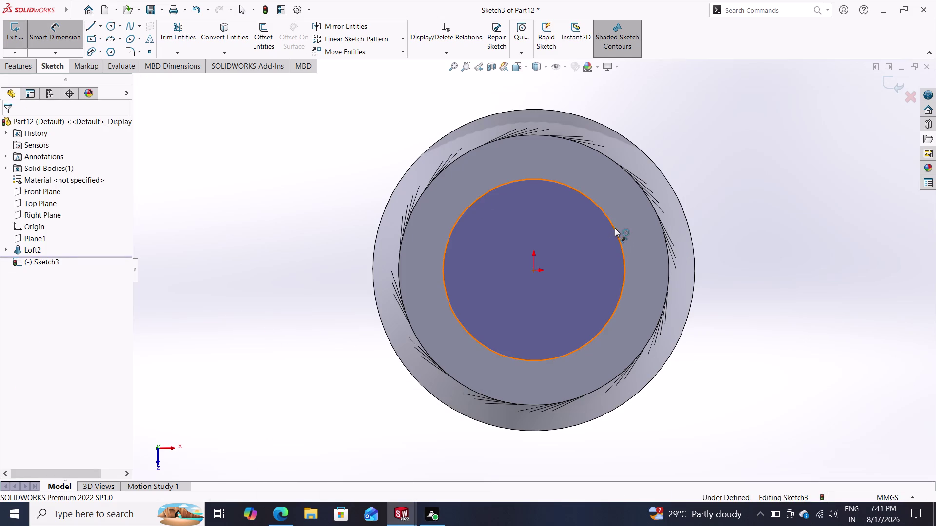
click(747, 252)
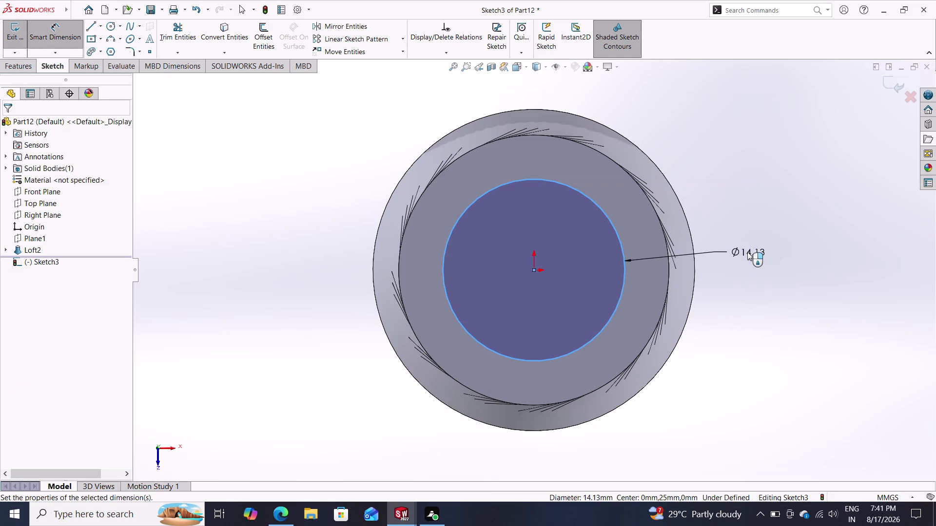
text(16)
key(Return)
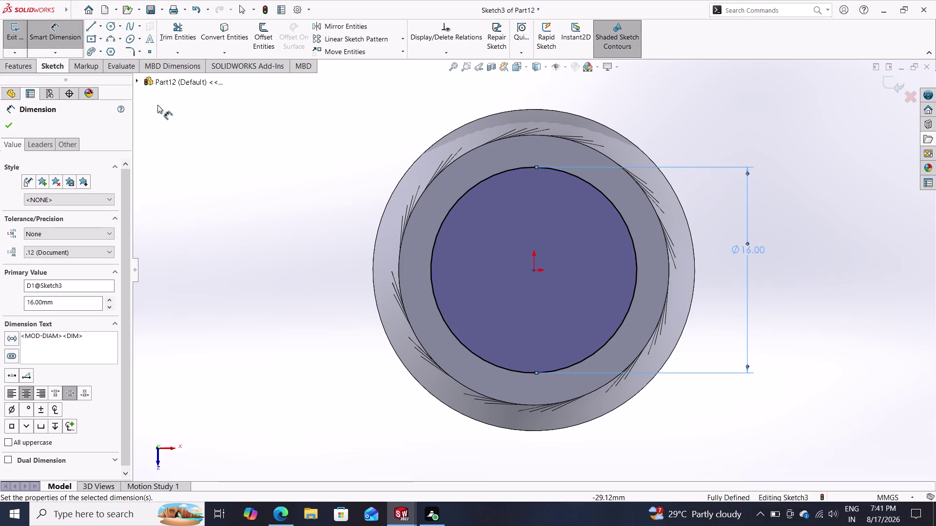
click(54, 65)
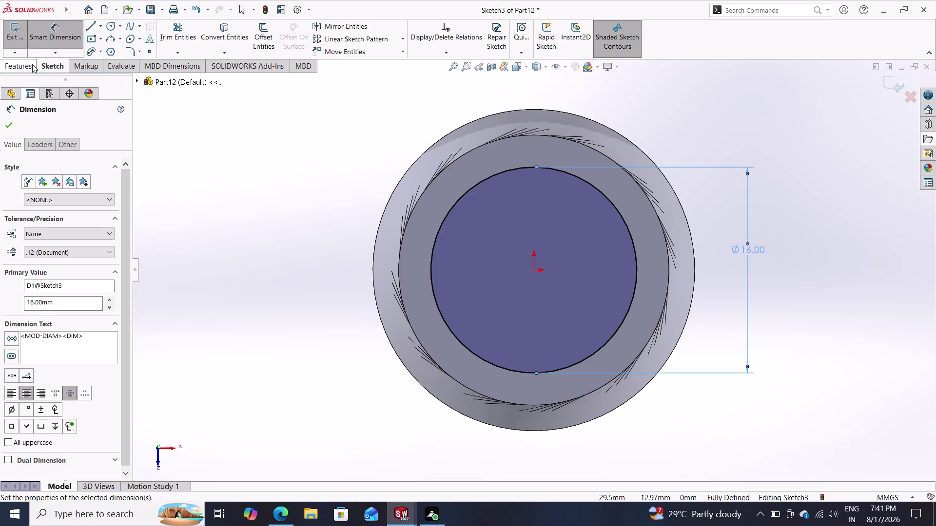
click(26, 63)
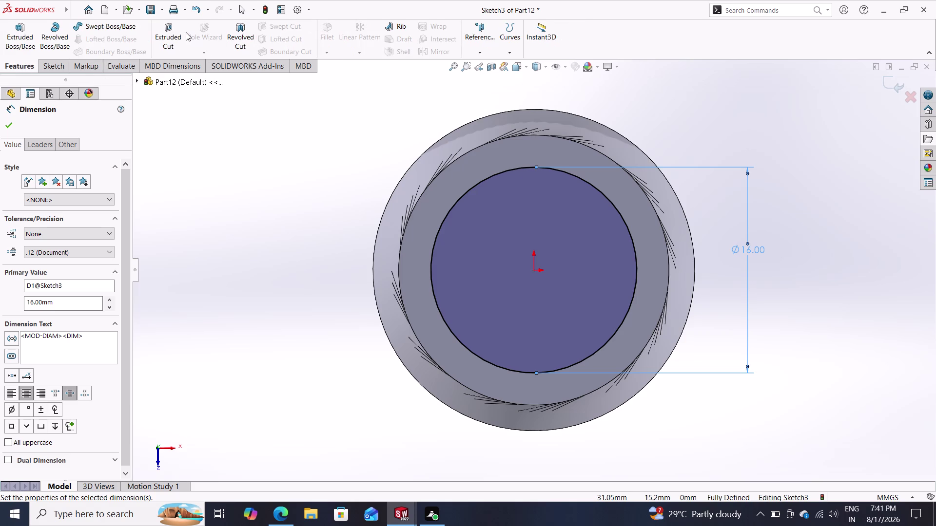
Extrude-cut the 16 mm circle Through All in Direction 1 to bore Loft2.
click(164, 30)
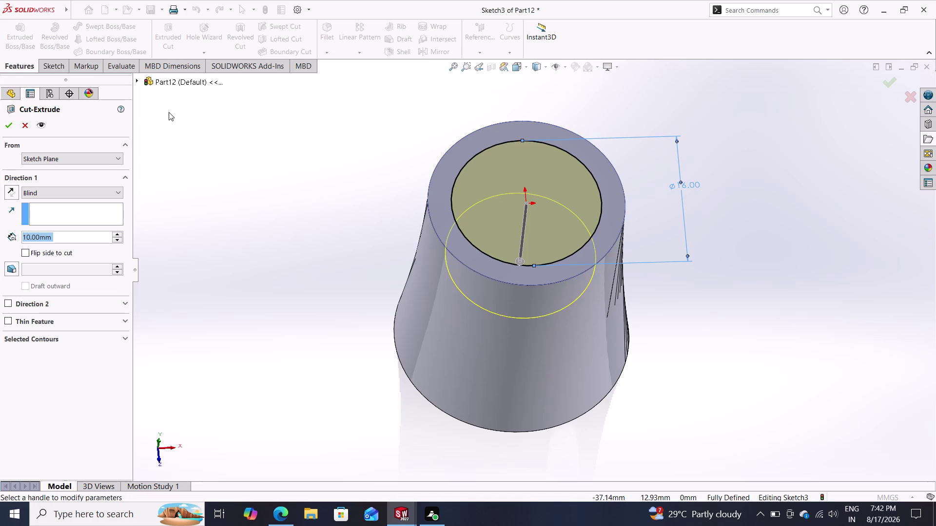
click(46, 196)
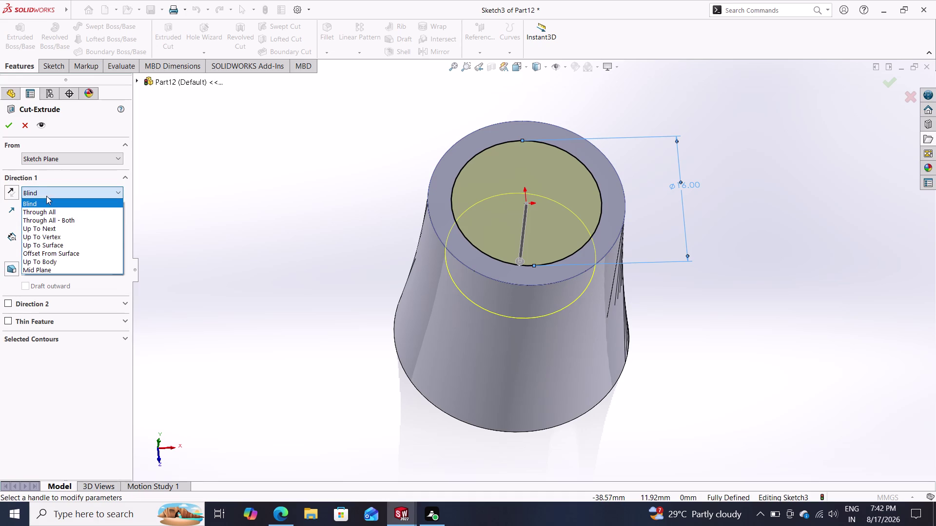
click(48, 207)
click(54, 189)
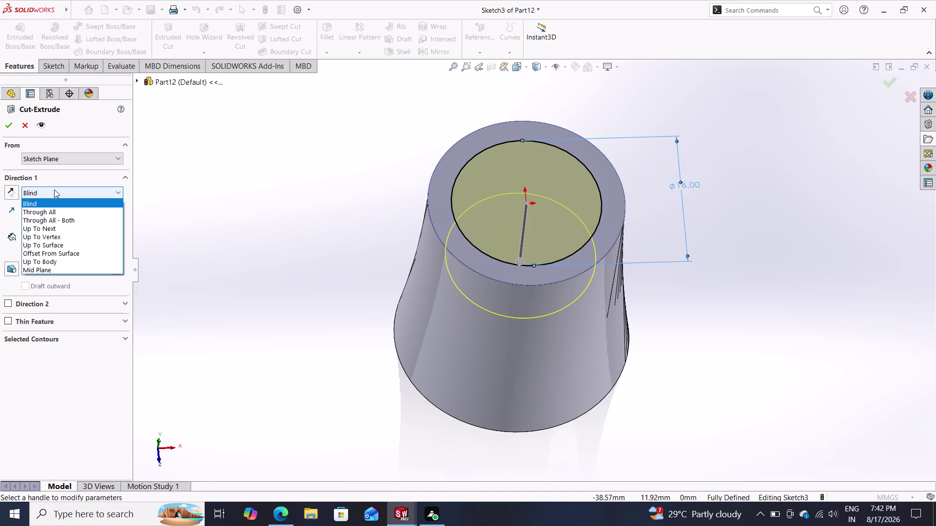
click(50, 209)
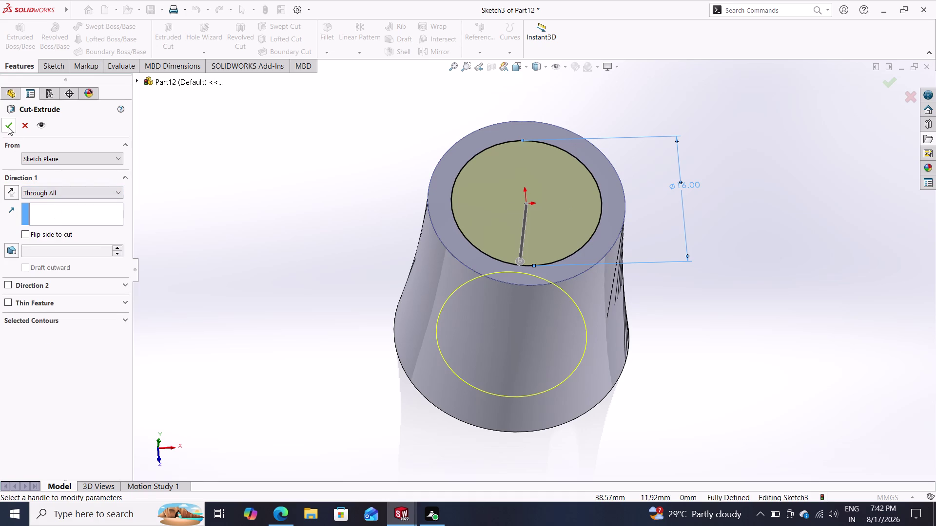
click(7, 127)
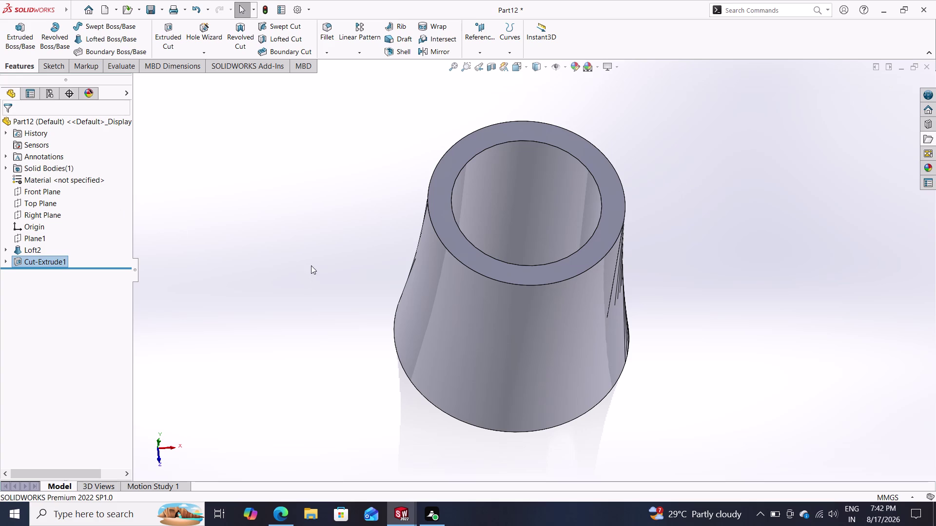
middle_drag(350, 296, 321, 267)
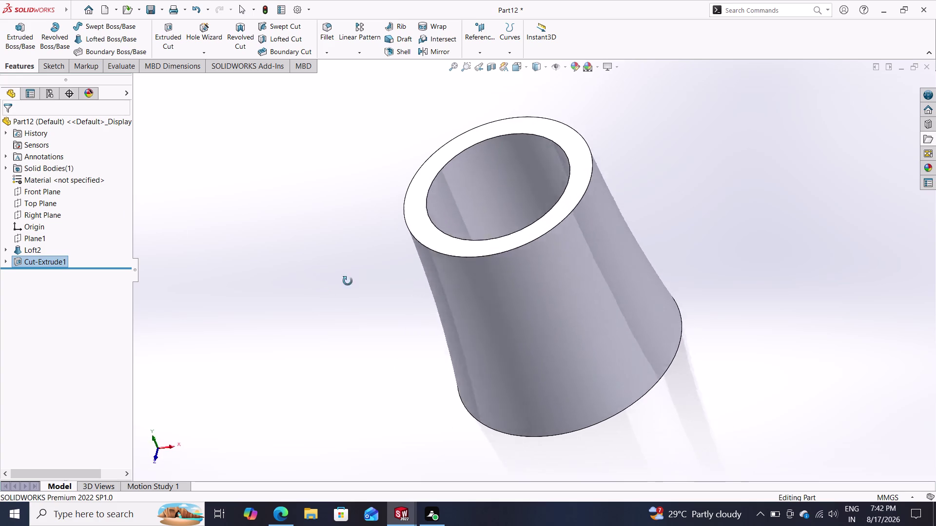
middle_drag(321, 266, 361, 311)
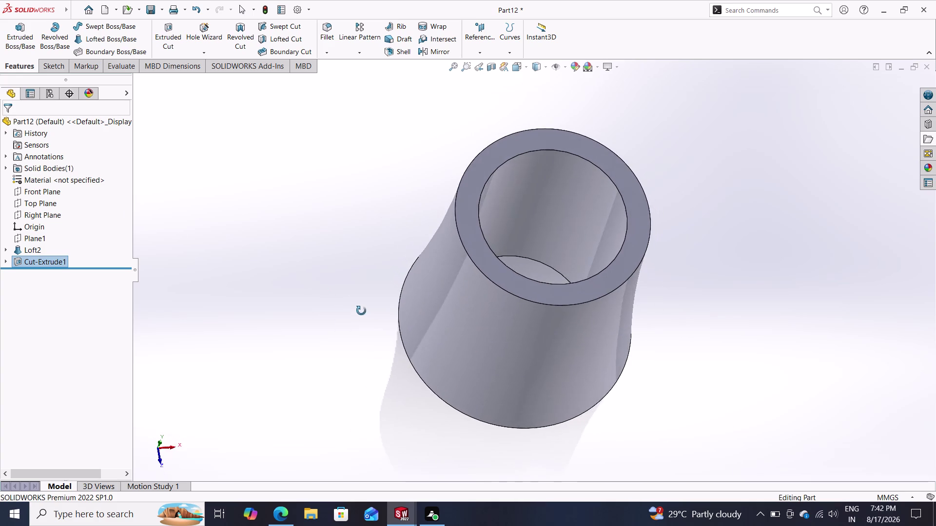
middle_drag(361, 311, 414, 195)
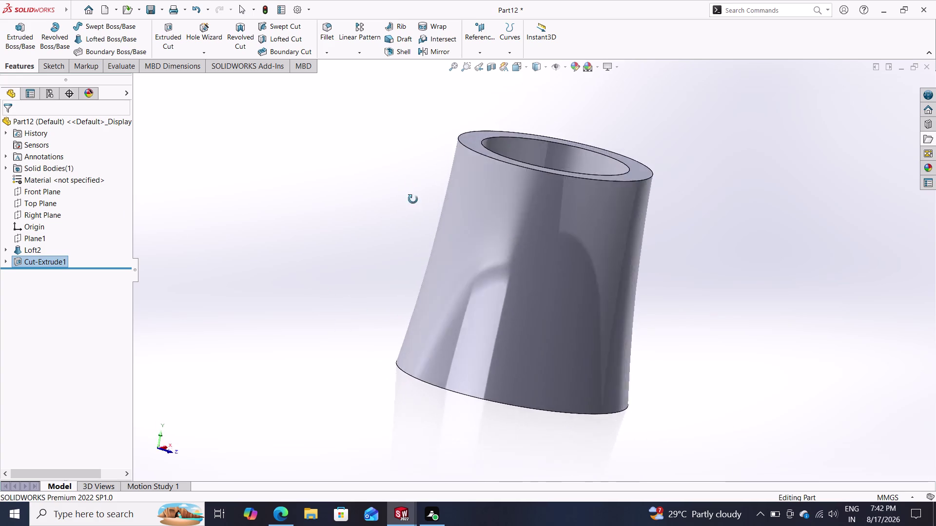
middle_drag(413, 195, 394, 322)
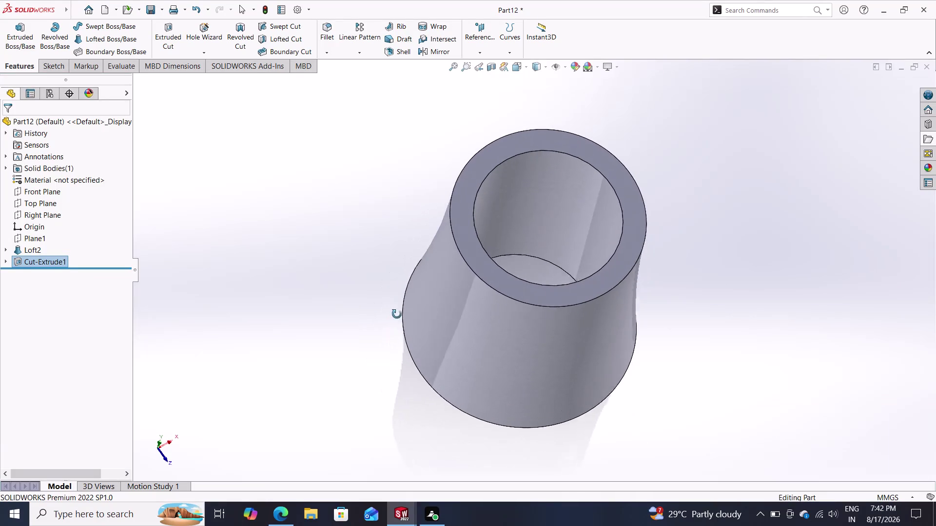
middle_drag(394, 322, 383, 254)
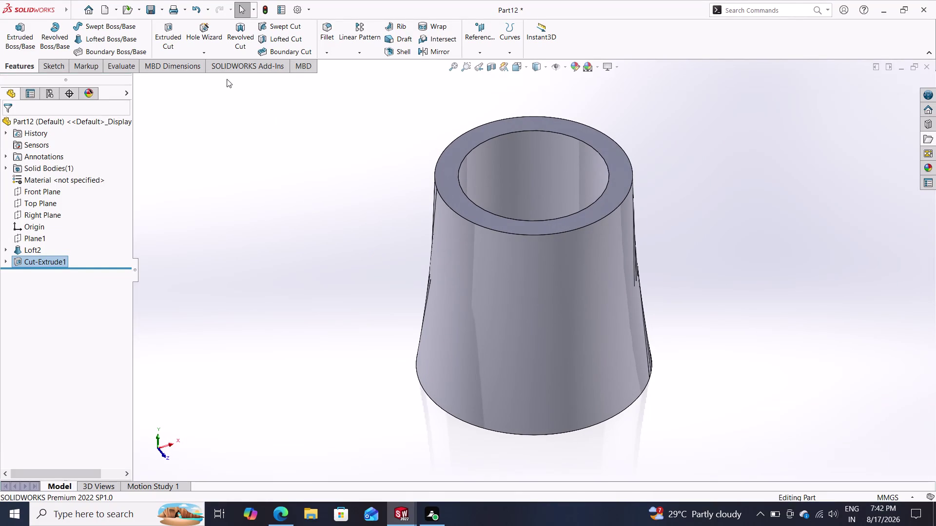
click(125, 44)
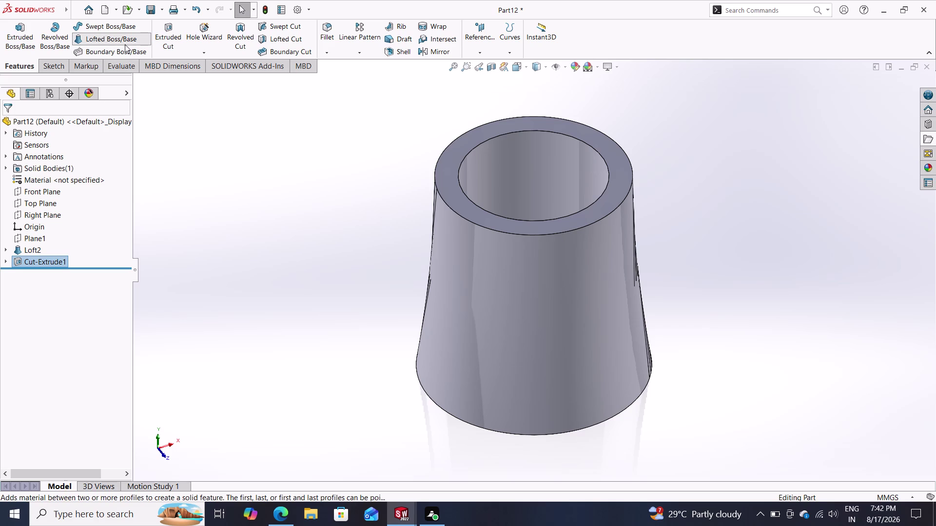
click(125, 45)
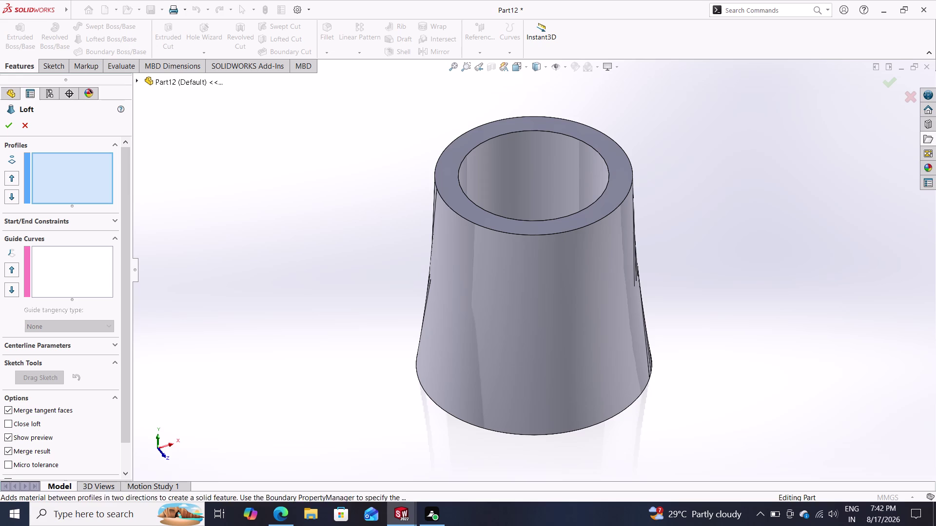
click(23, 124)
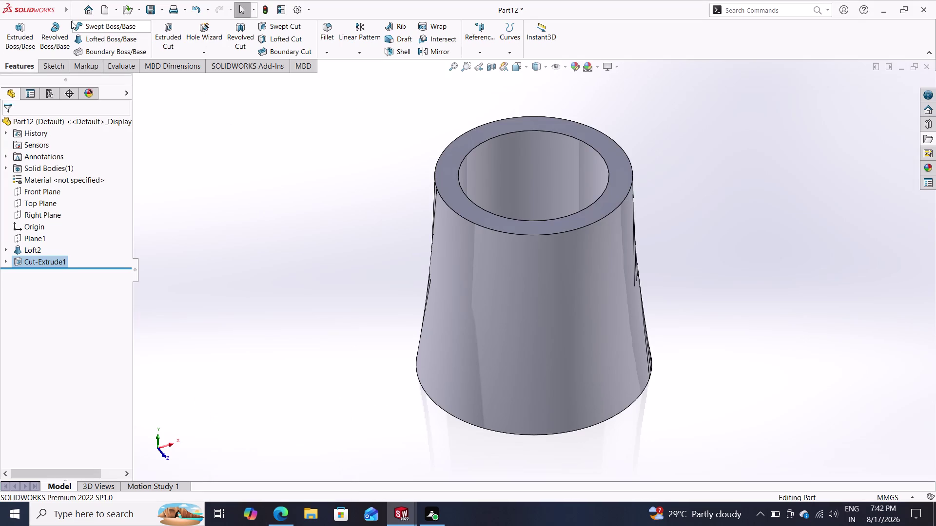
click(153, 9)
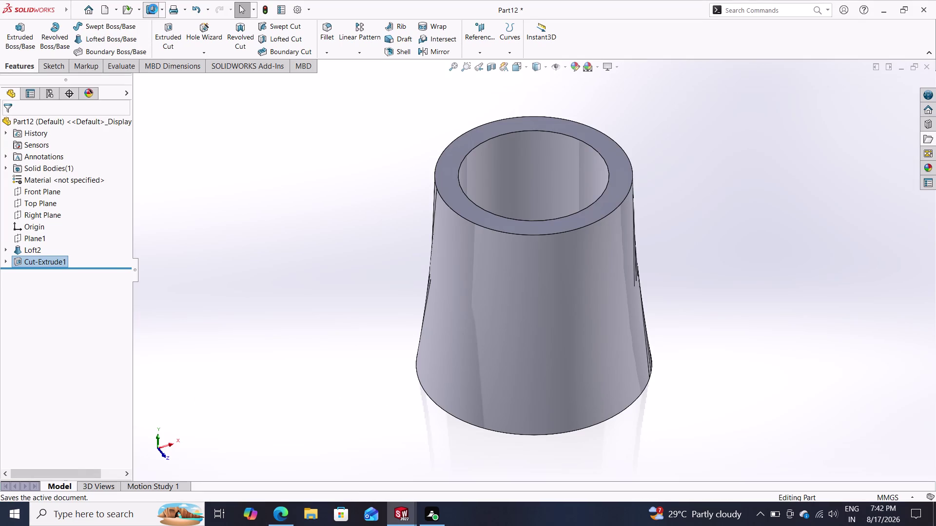
Enter 'spacer bush' as the file name in Save As and save the part.
text(s)
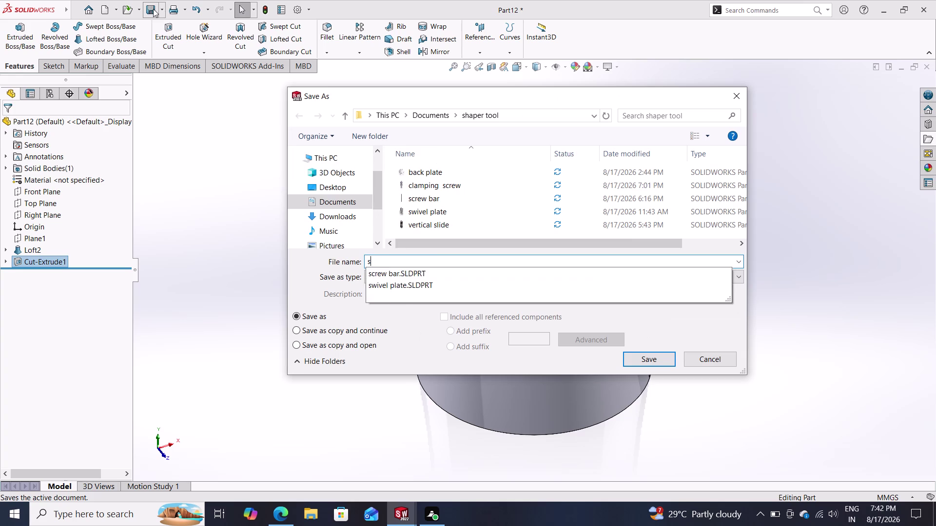
text(pacer)
key(space)
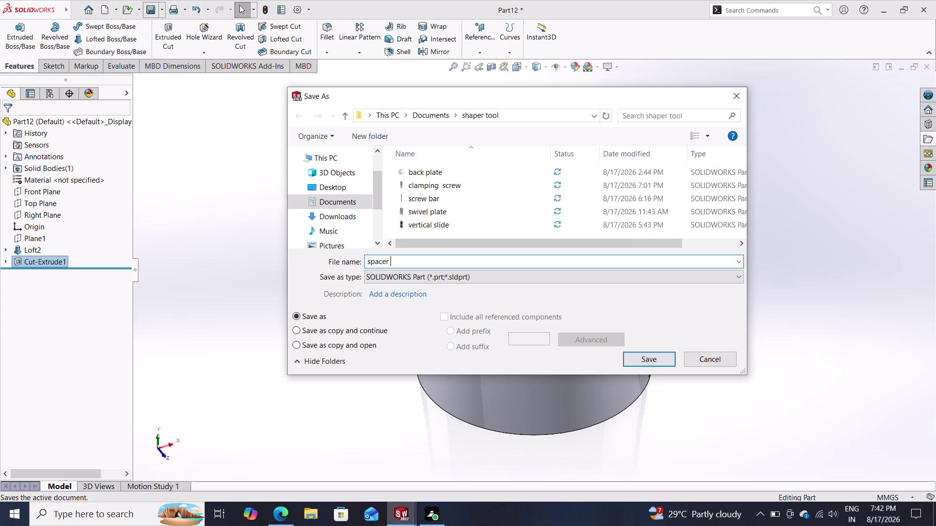
text(bush)
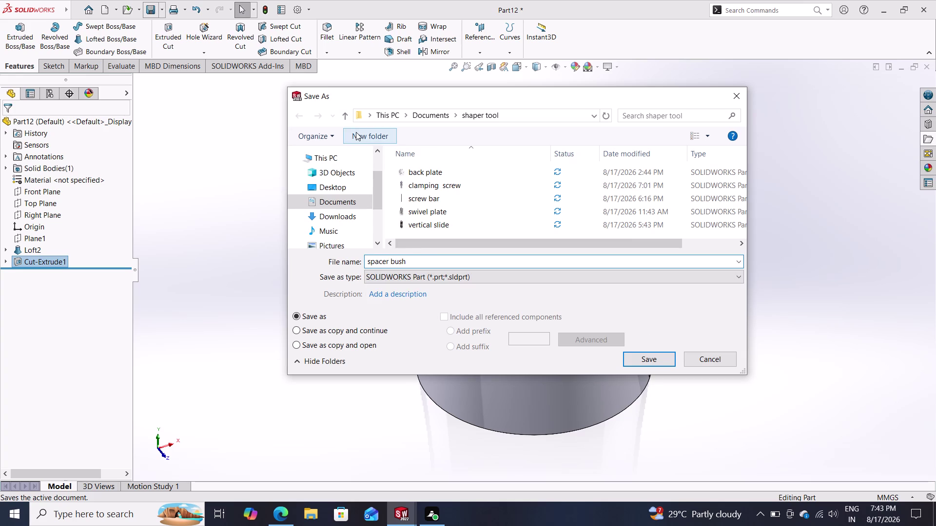
click(638, 357)
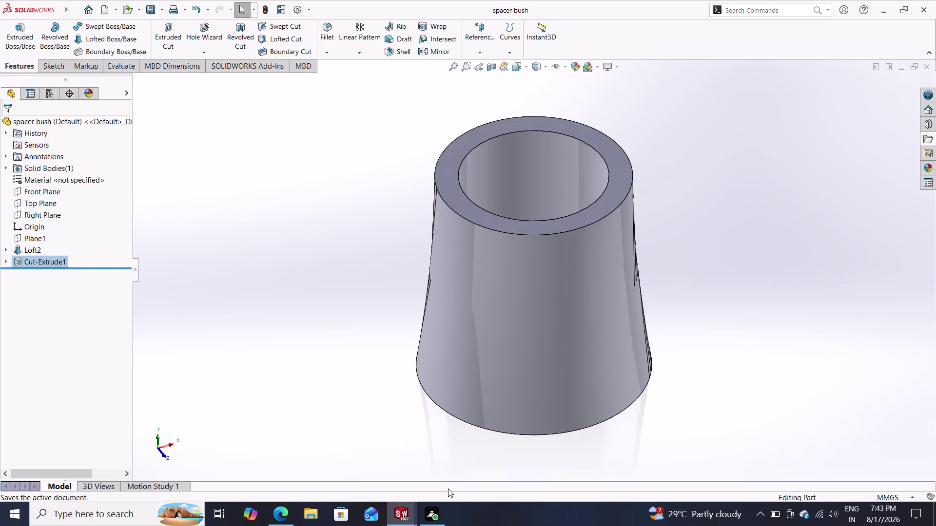
Orbit the bush to inspect it, then select the Material <not specified> entry.
middle_drag(384, 368, 439, 405)
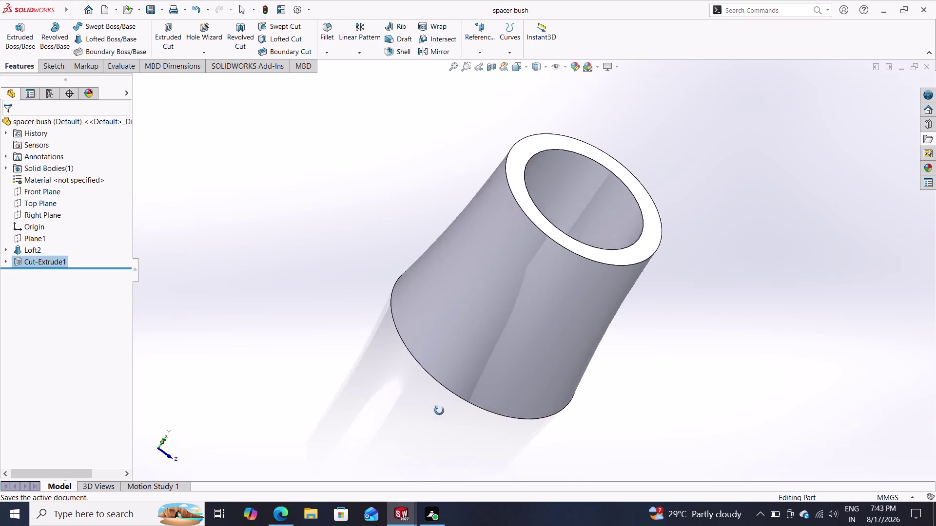
middle_drag(438, 405, 410, 359)
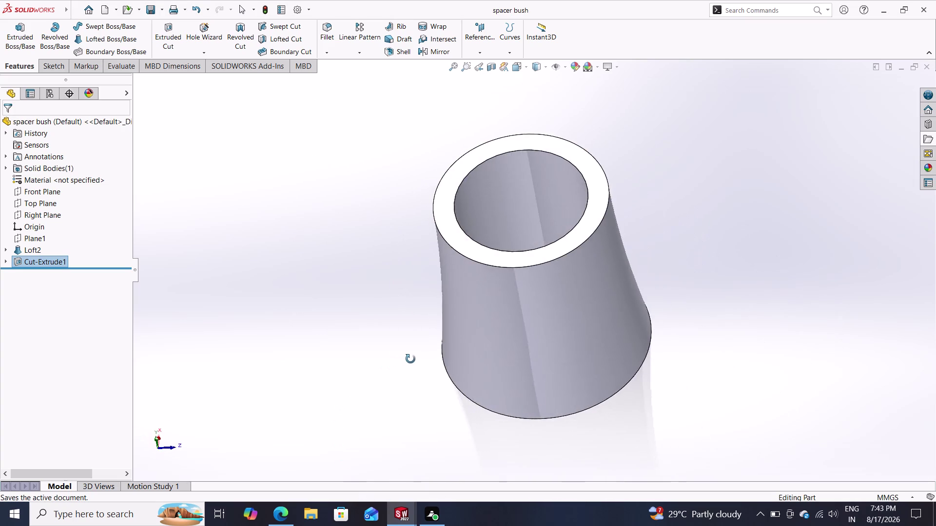
middle_drag(411, 359, 508, 107)
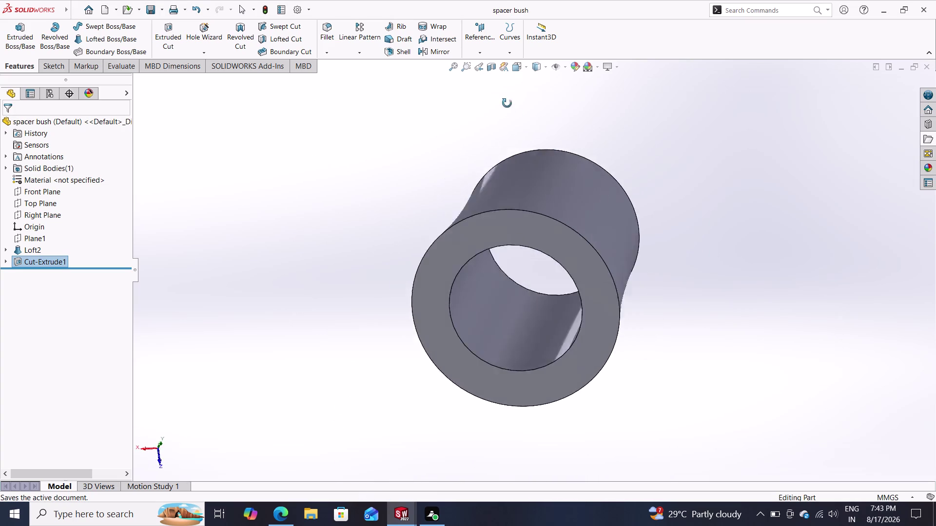
middle_drag(509, 106, 414, 350)
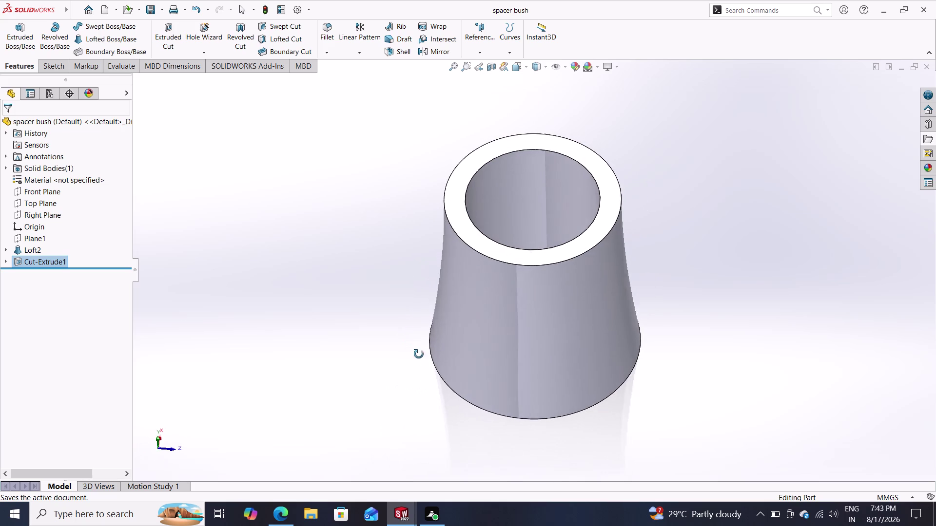
middle_drag(414, 350, 420, 355)
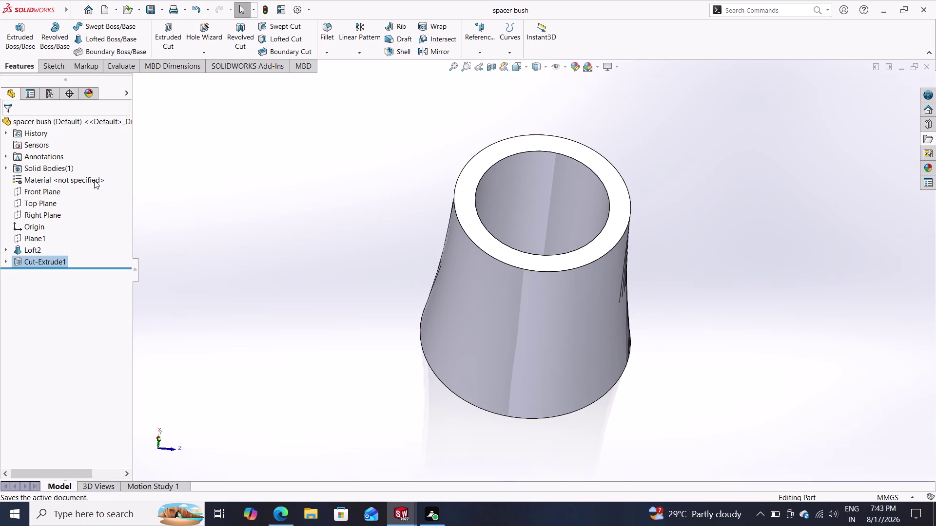
click(94, 180)
Assign Plain Carbon Steel from the Steel material library to the bush.
right_click(94, 180)
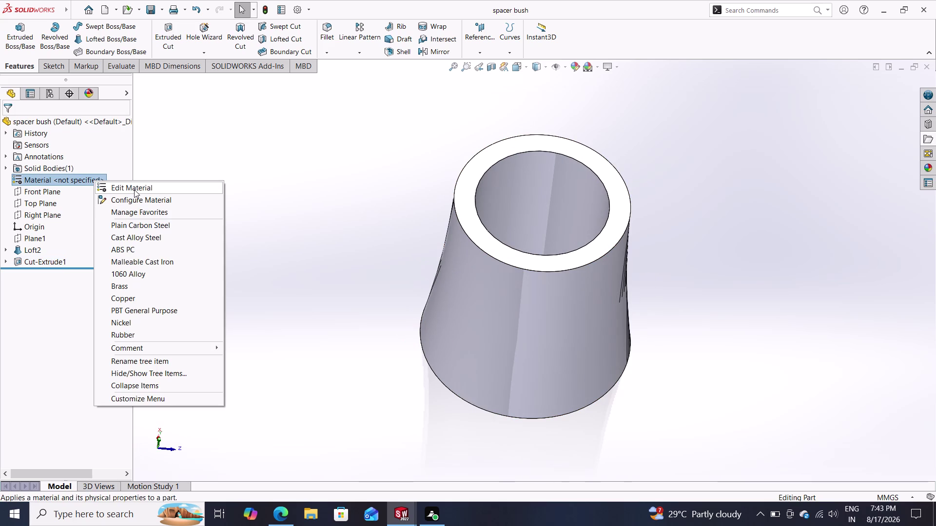
click(134, 189)
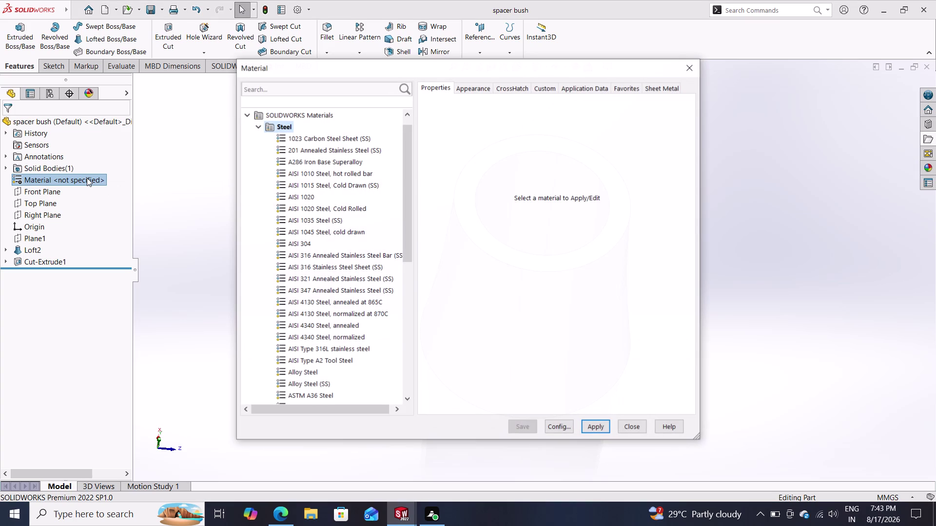
scroll(down, 3)
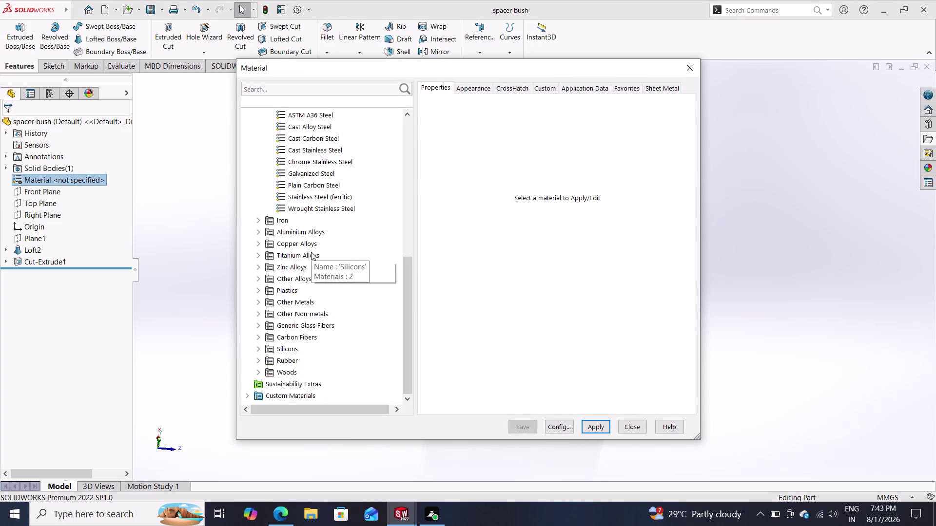
click(325, 185)
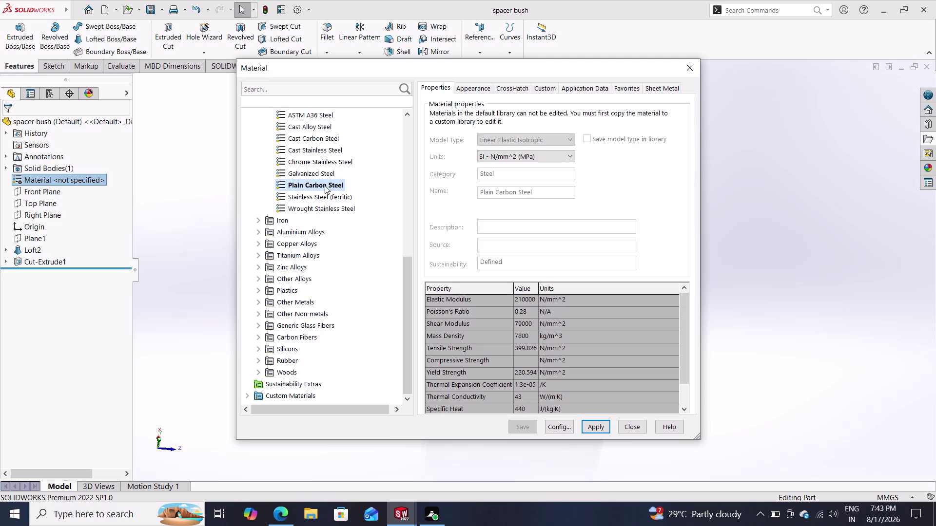
click(594, 426)
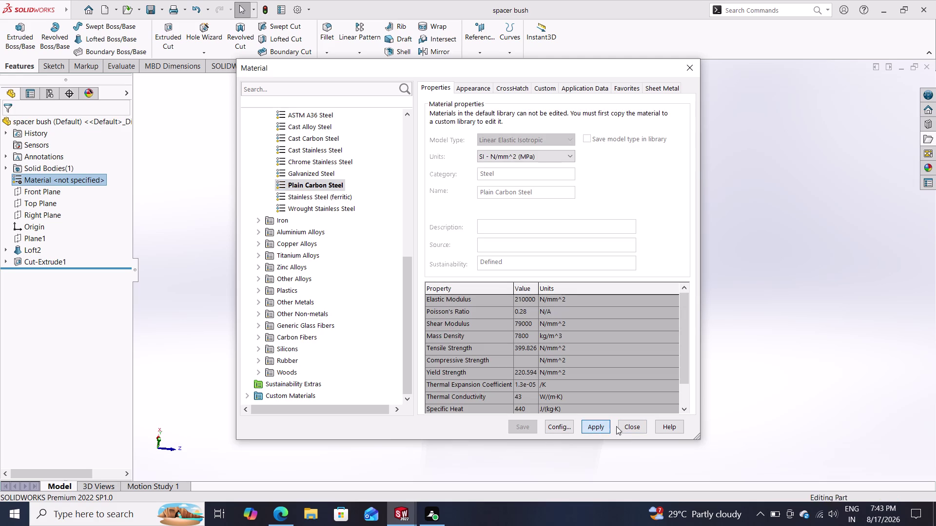
click(628, 427)
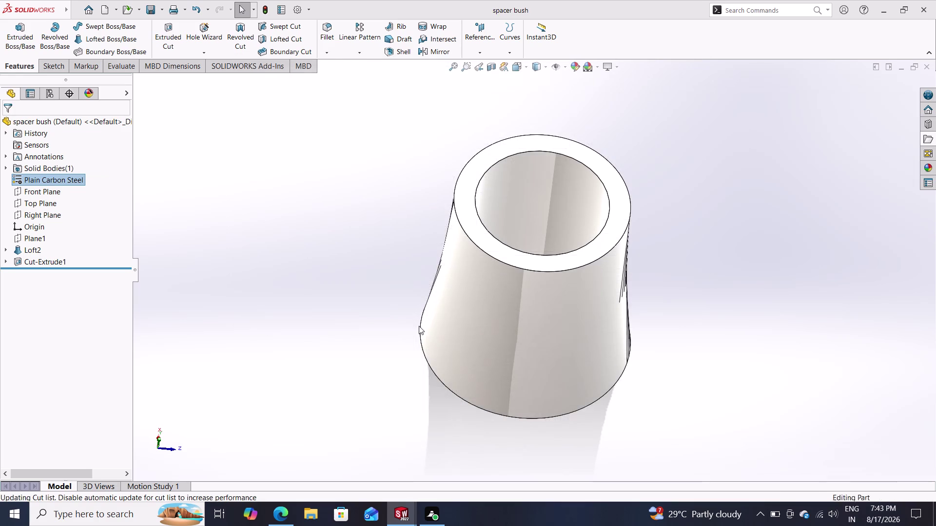
Apply a wood appearance to the bush and orbit to inspect the finish.
middle_drag(418, 326, 438, 349)
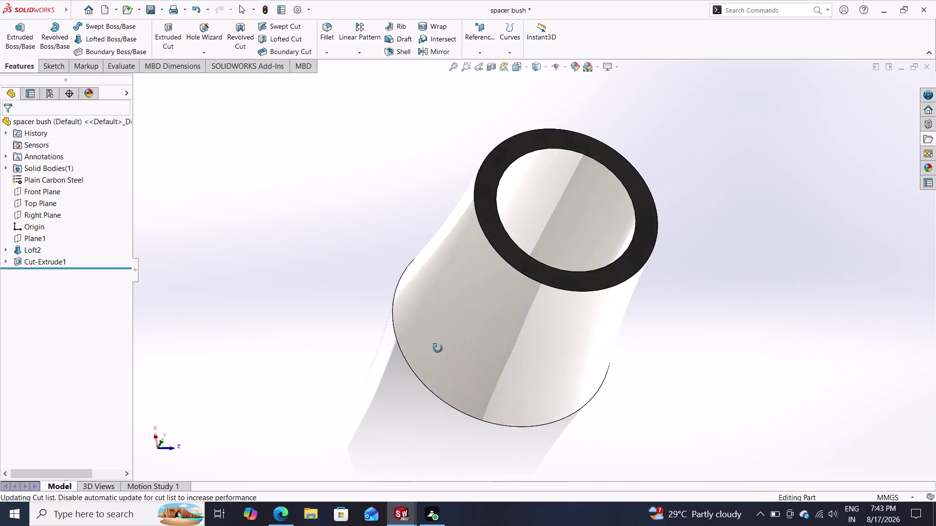
middle_drag(437, 349, 437, 349)
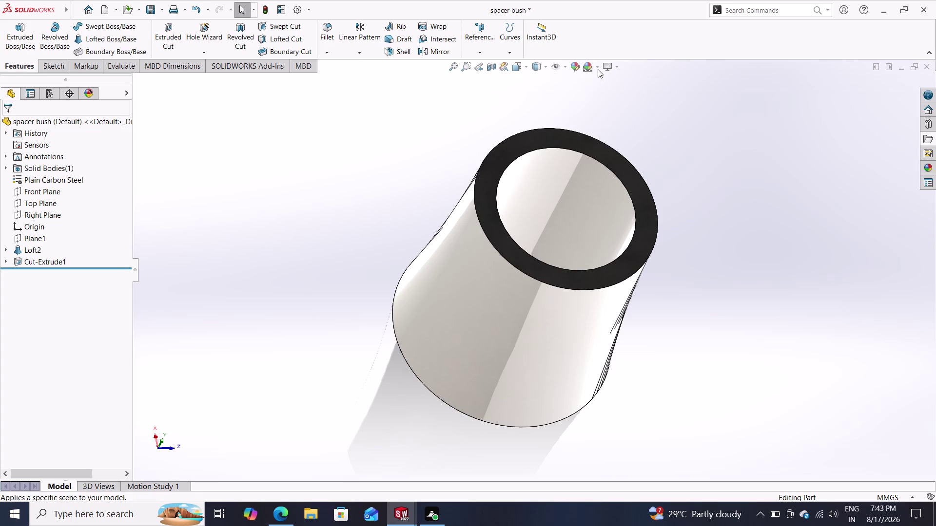
click(597, 69)
click(603, 92)
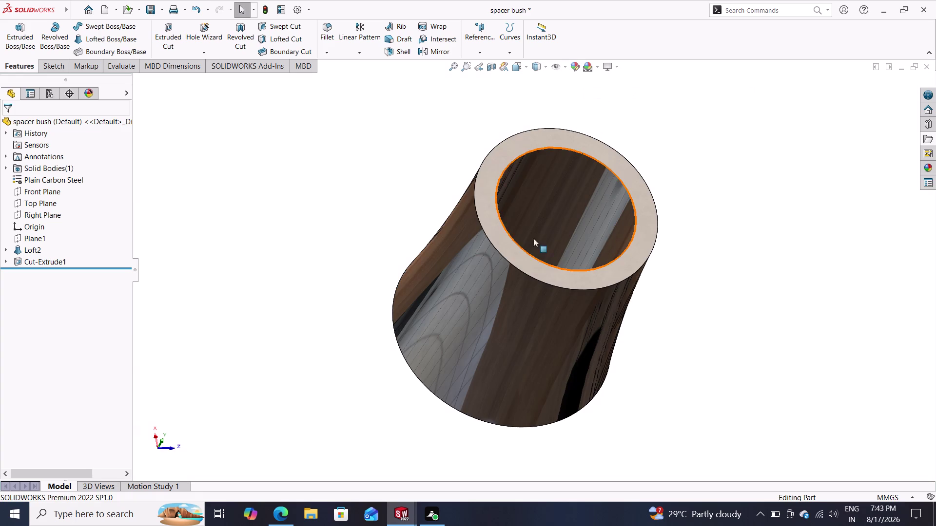
middle_drag(460, 251, 435, 342)
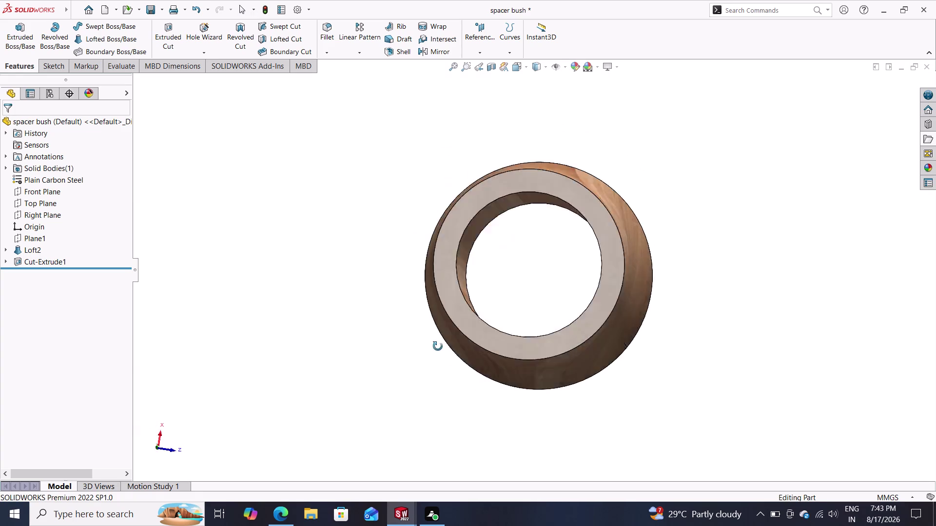
middle_drag(435, 342, 445, 201)
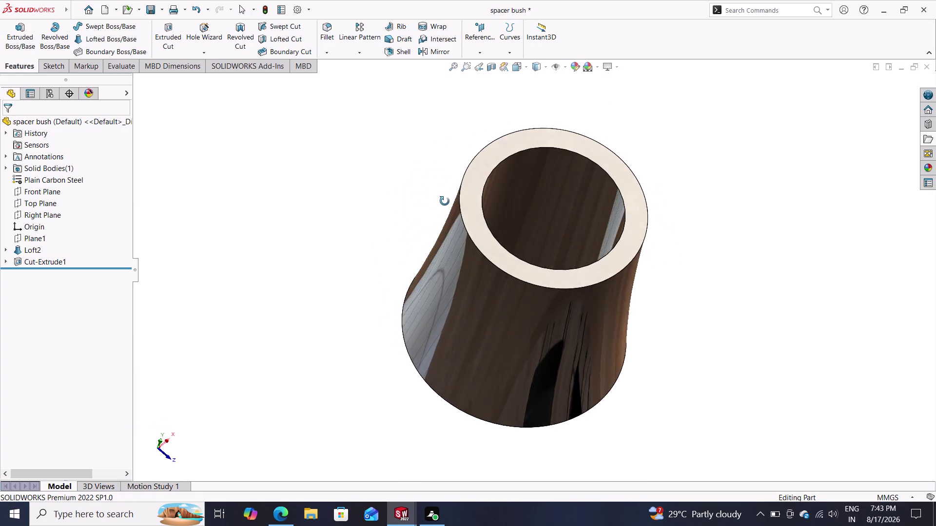
middle_drag(445, 202, 435, 195)
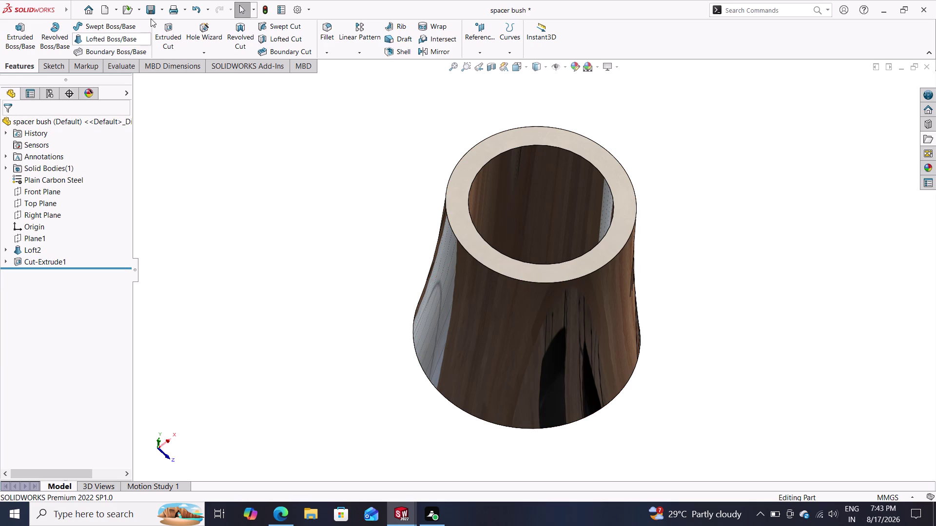
Skip renaming and save the material and wood changes to 'spacer bush'.
click(163, 10)
click(168, 32)
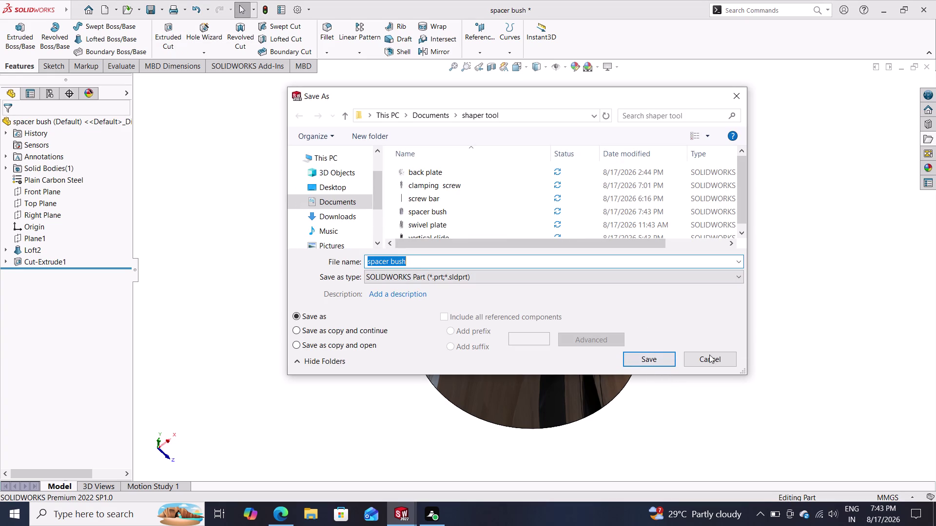
click(715, 353)
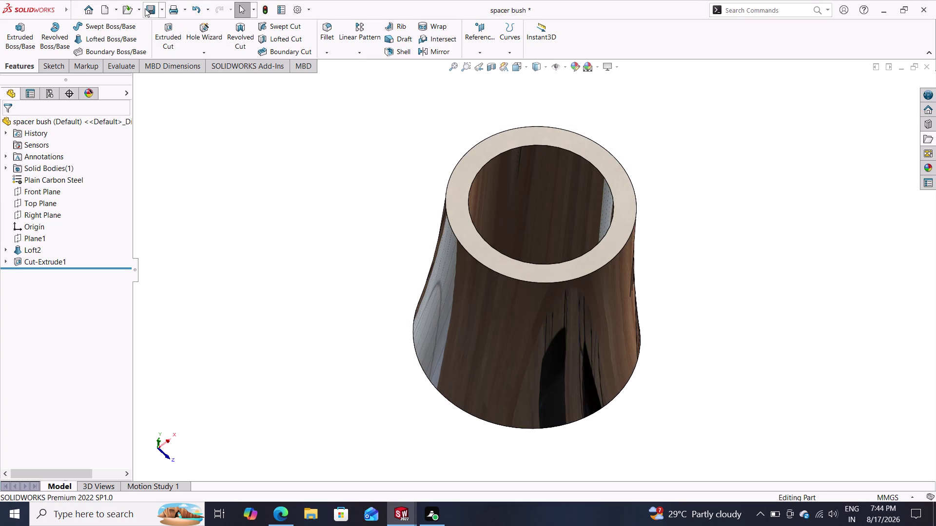
click(145, 8)
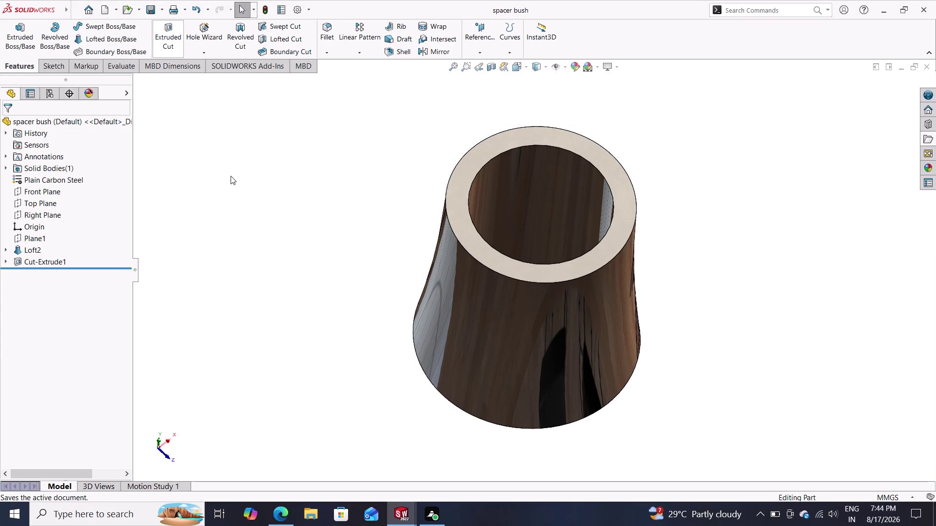
click(164, 8)
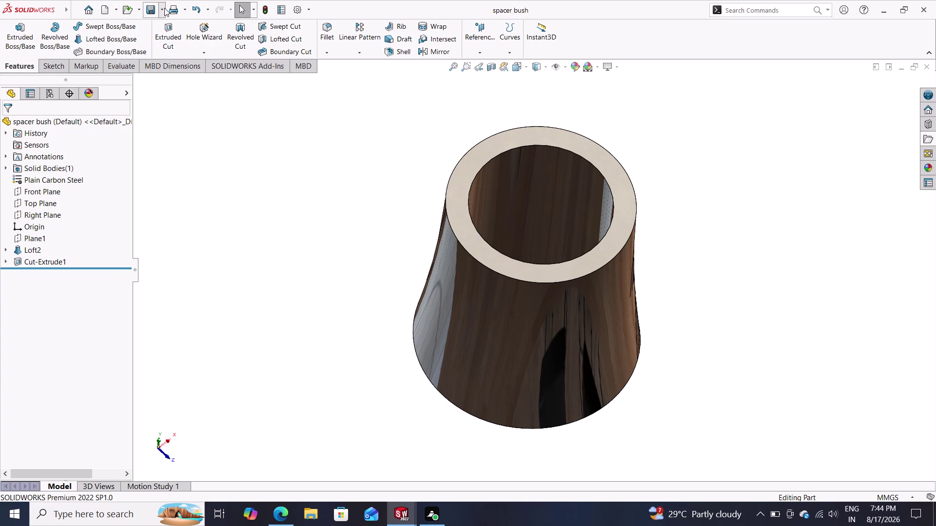
click(167, 26)
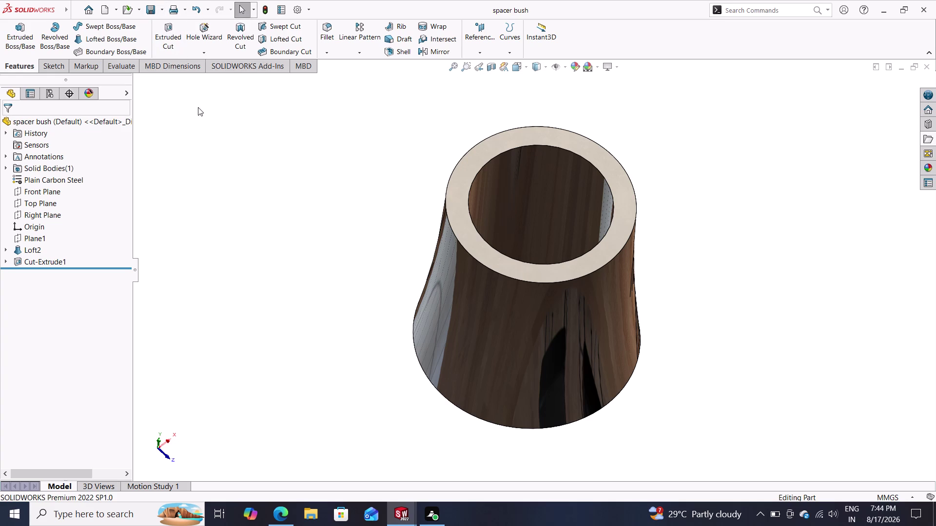